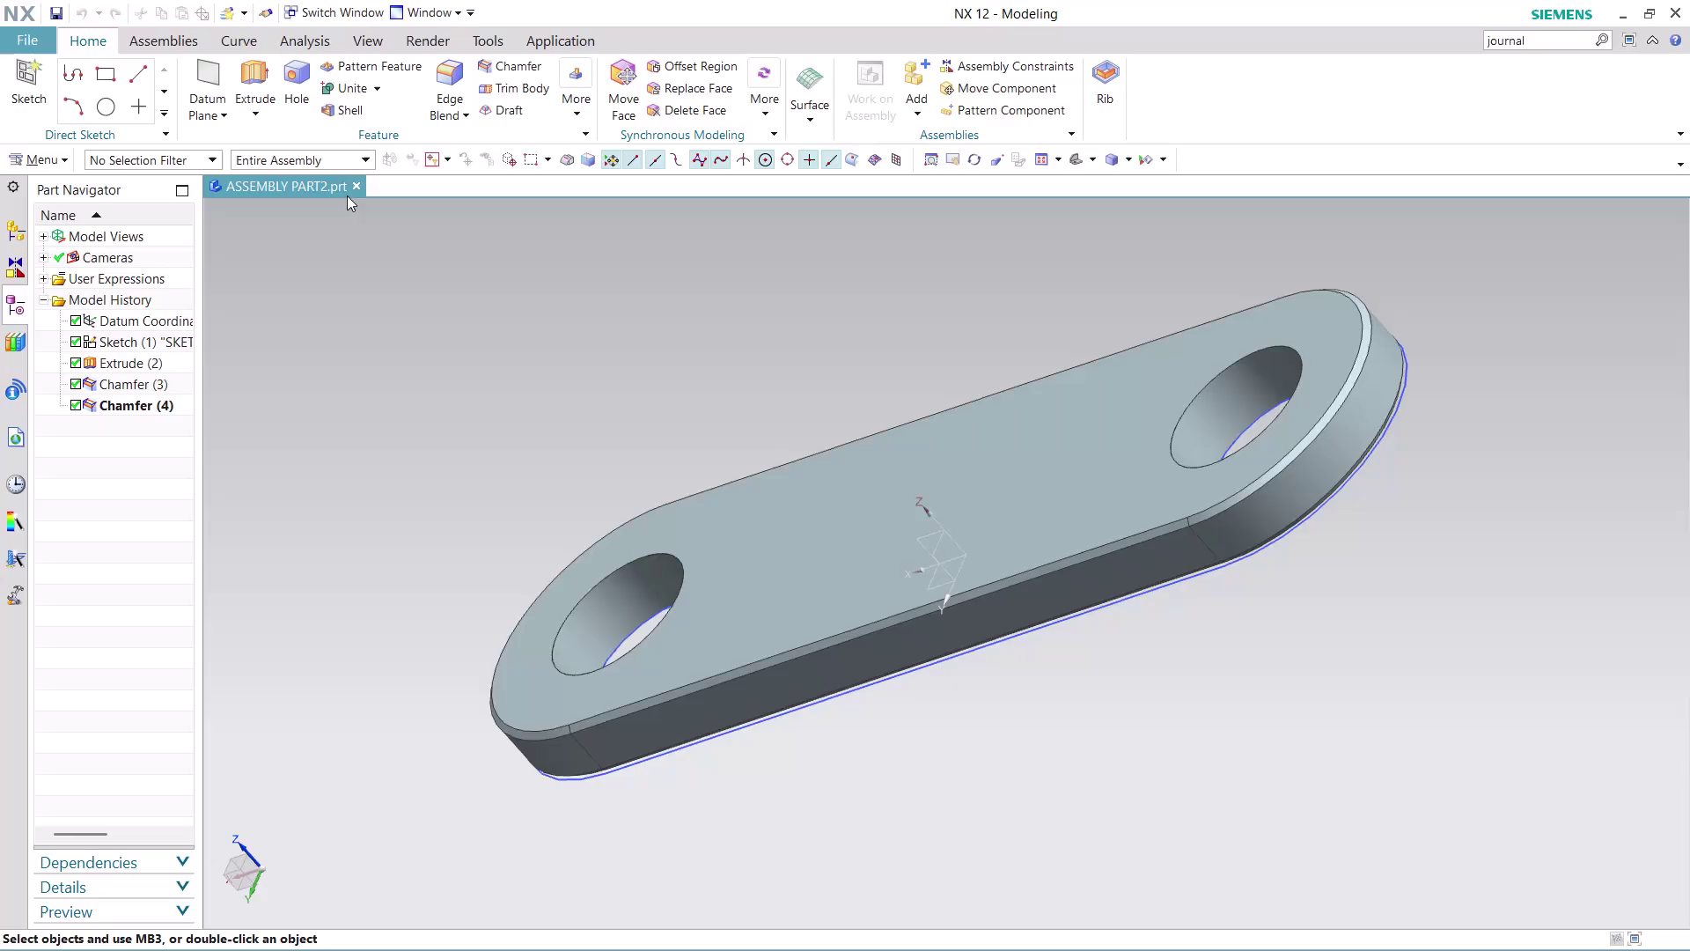
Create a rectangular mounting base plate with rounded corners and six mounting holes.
Close the finished plate part and create a new Model-template part, model8.
click(363, 183)
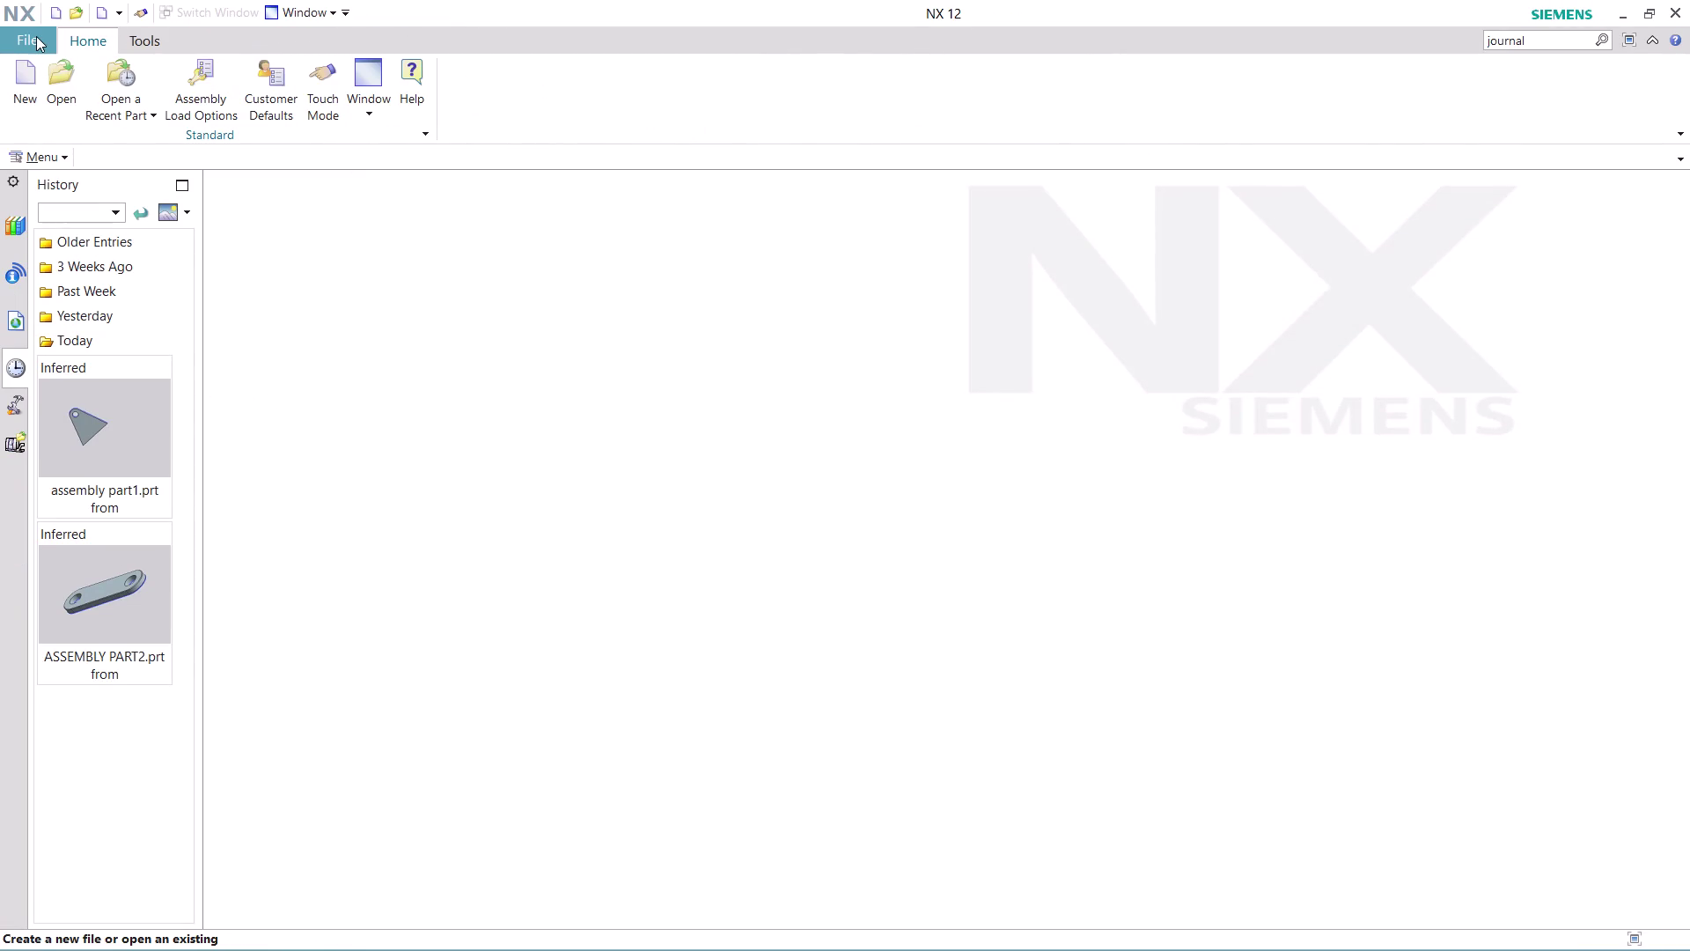
click(23, 75)
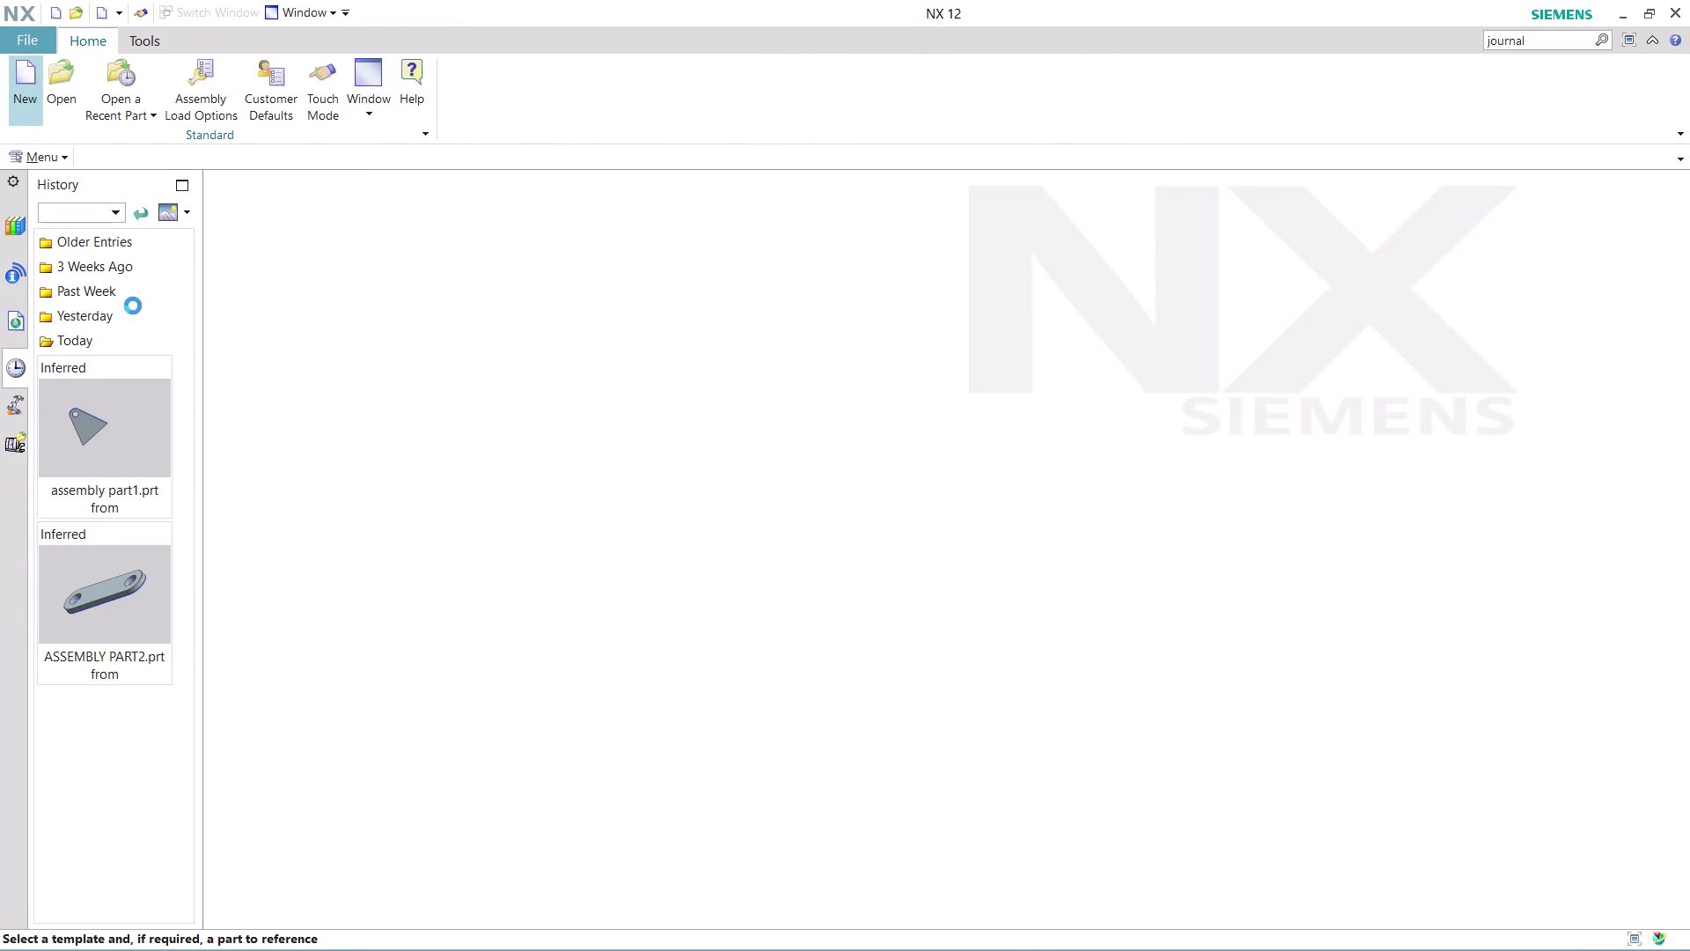
click(912, 930)
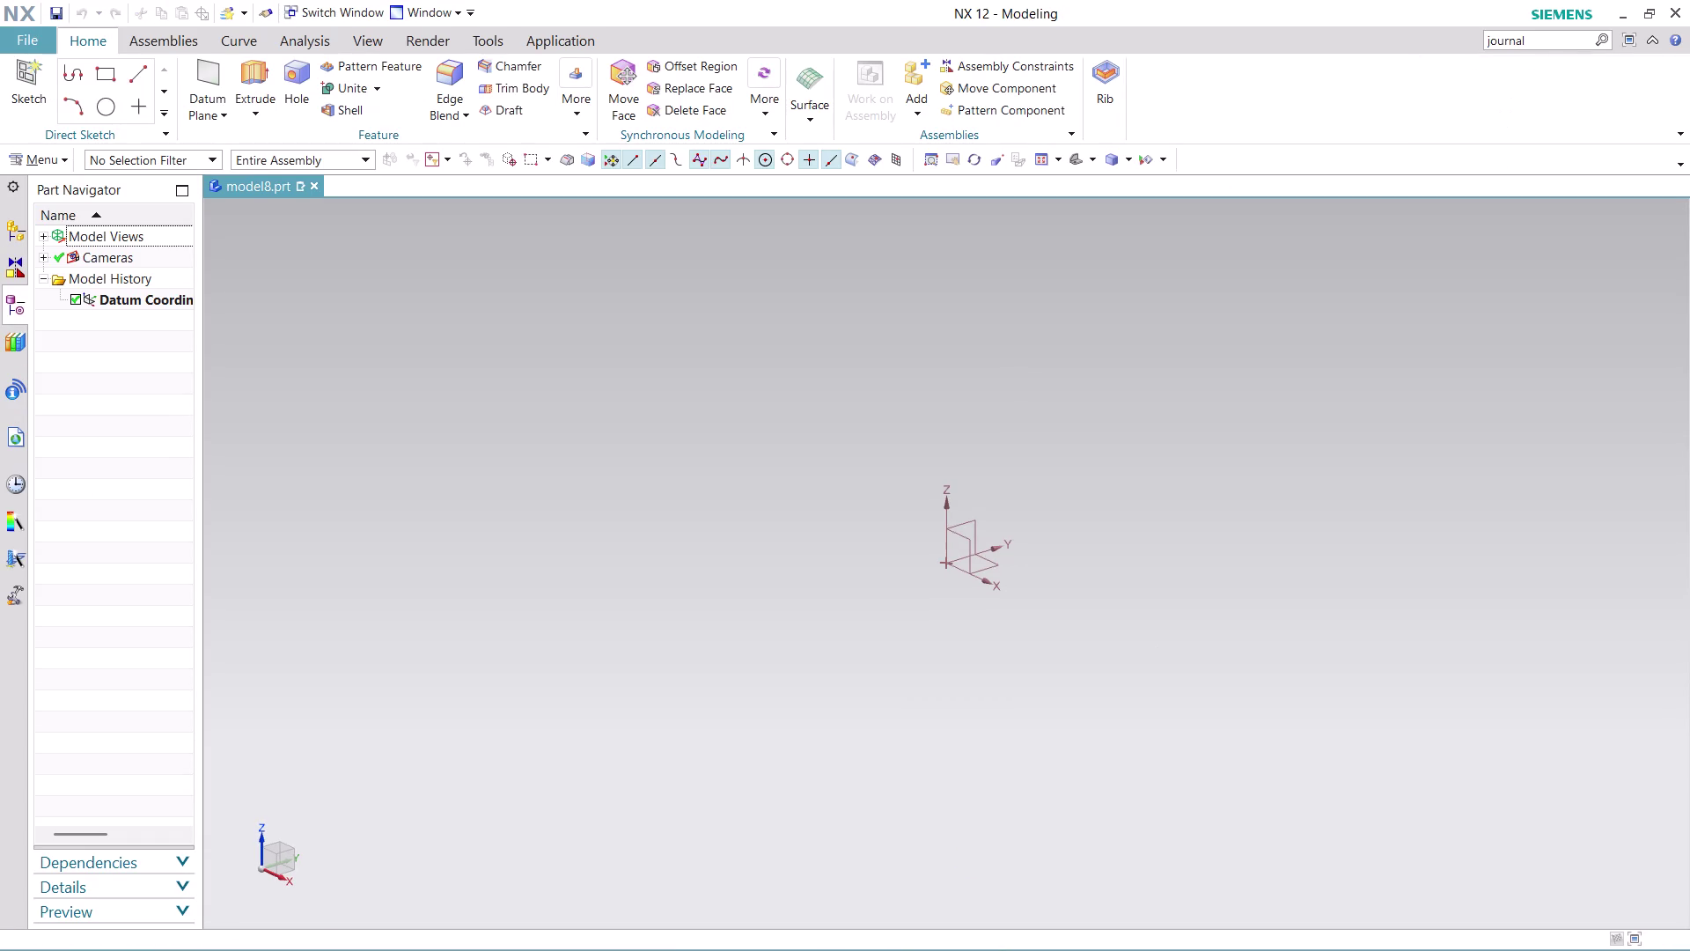
Run Tools > Journal > Record and save the journal as ASSEMBLY PART3.
click(1548, 36)
key(Return)
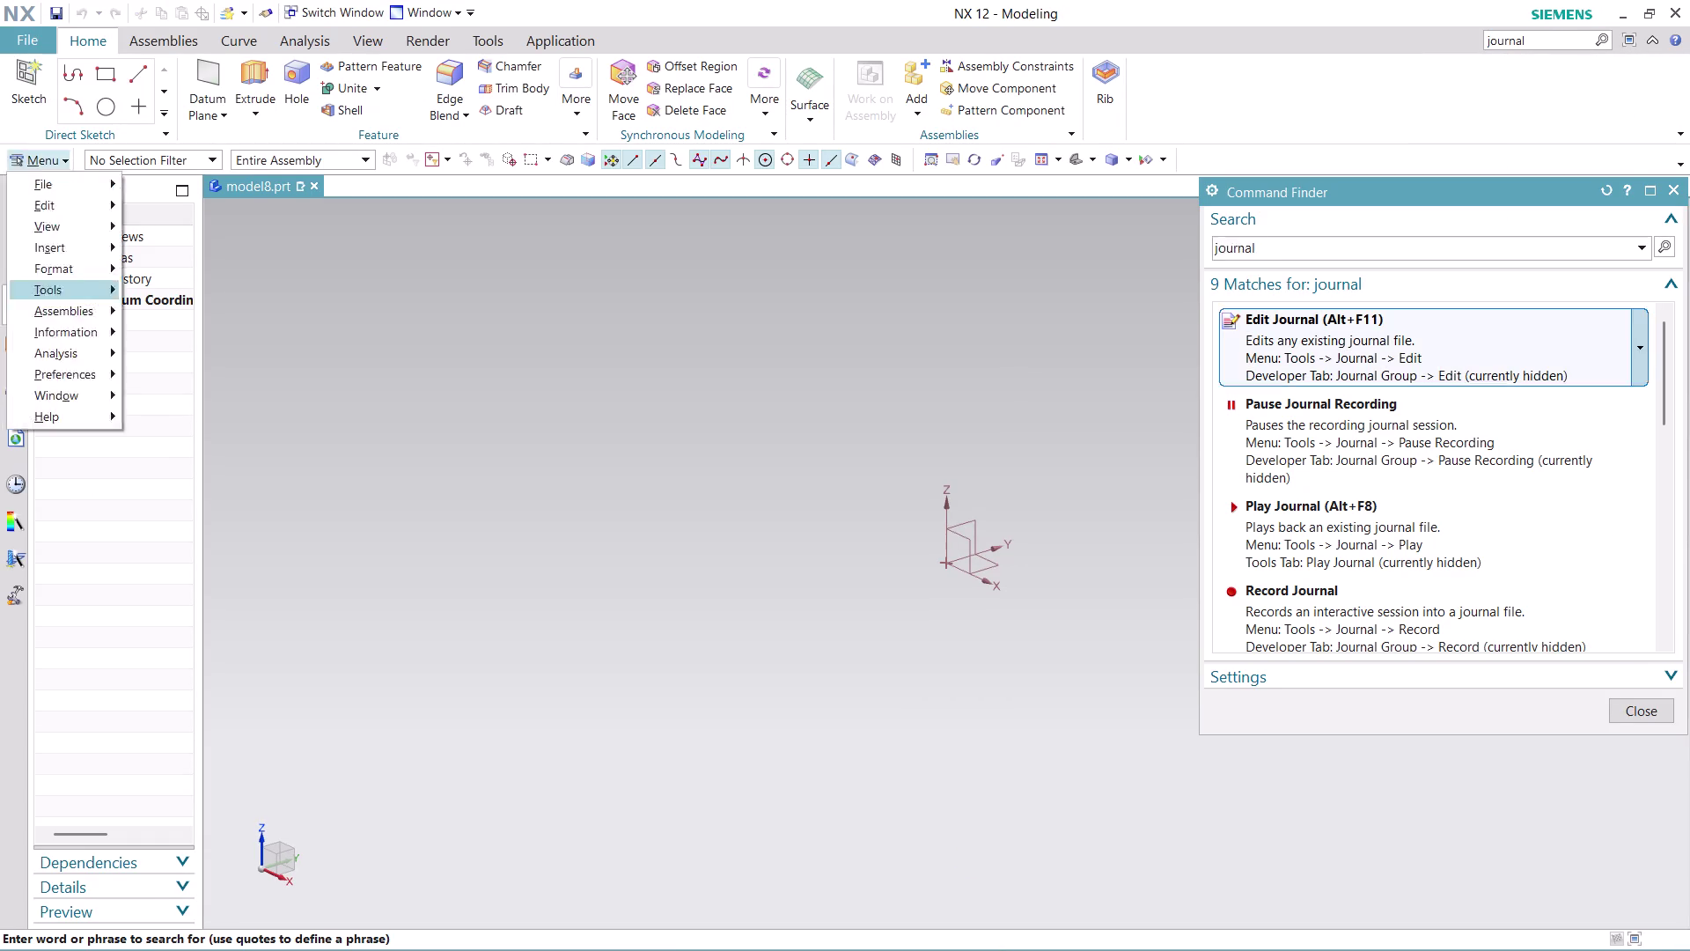
scroll(down, 3)
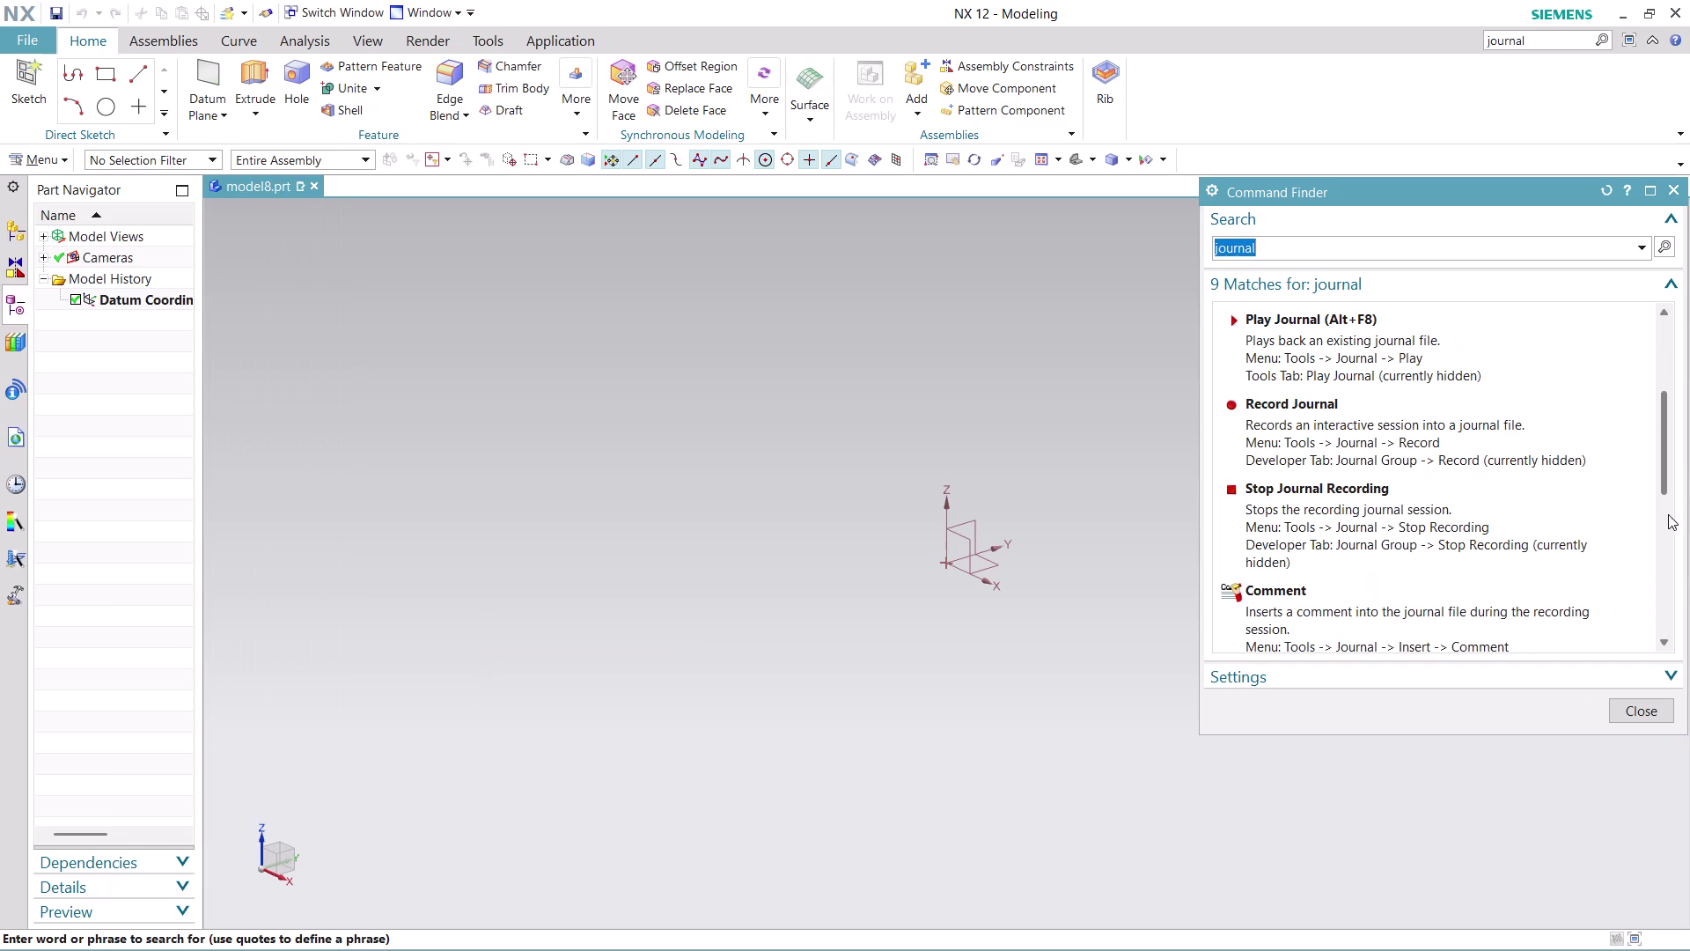
click(1371, 426)
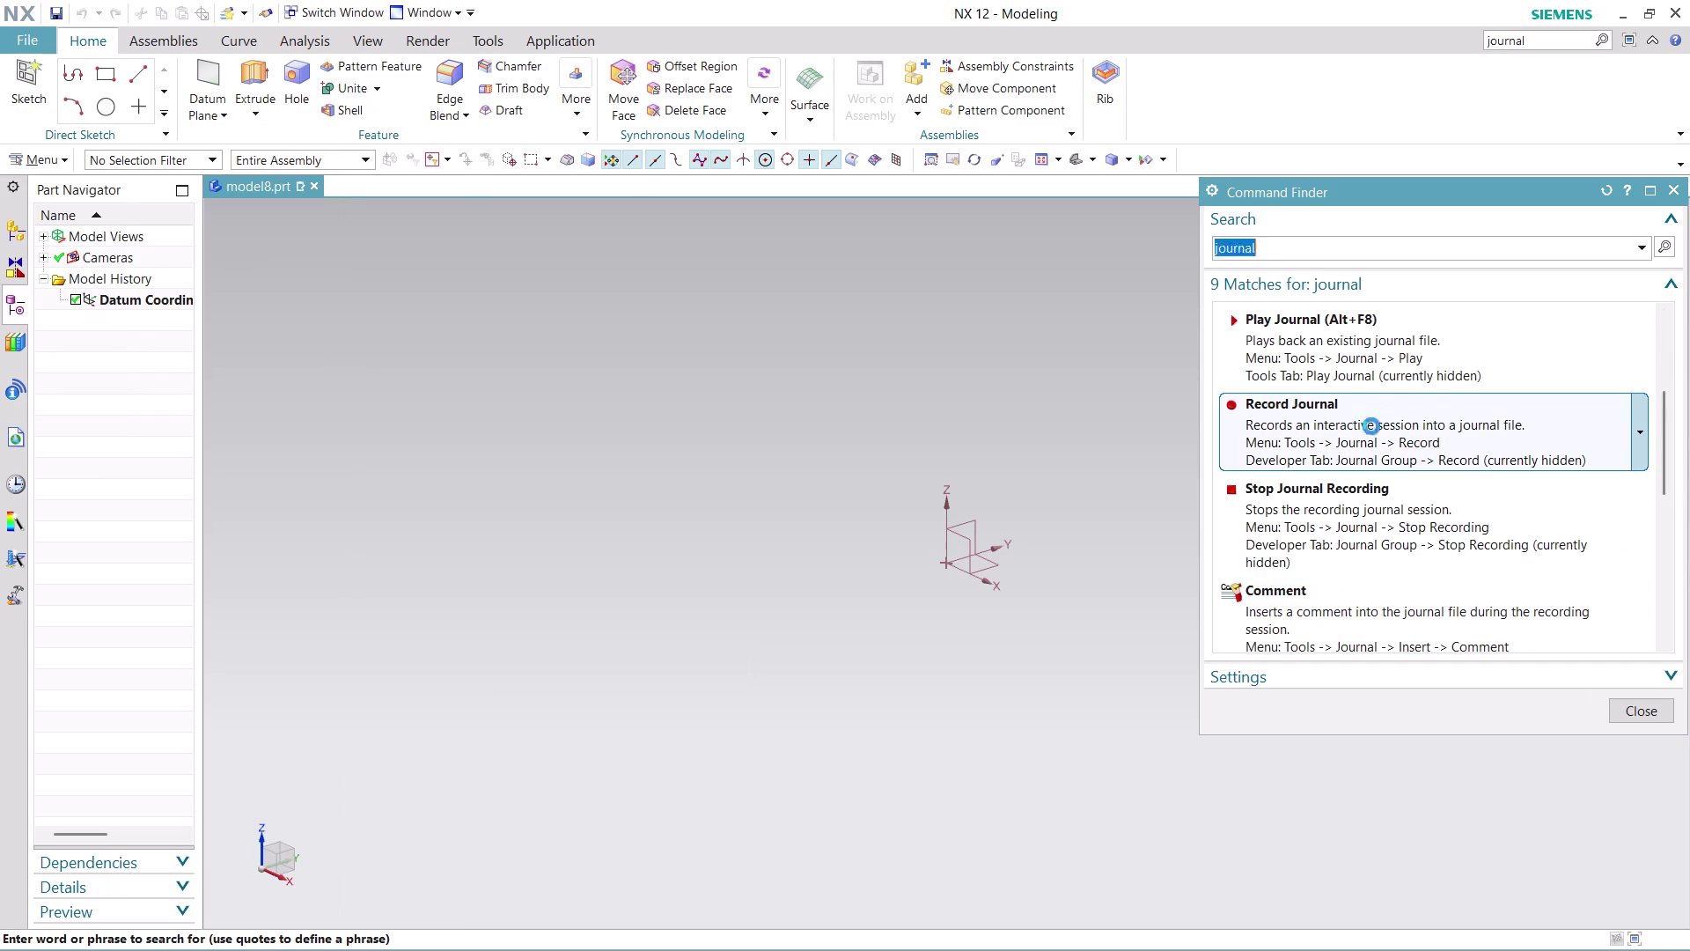
click(976, 561)
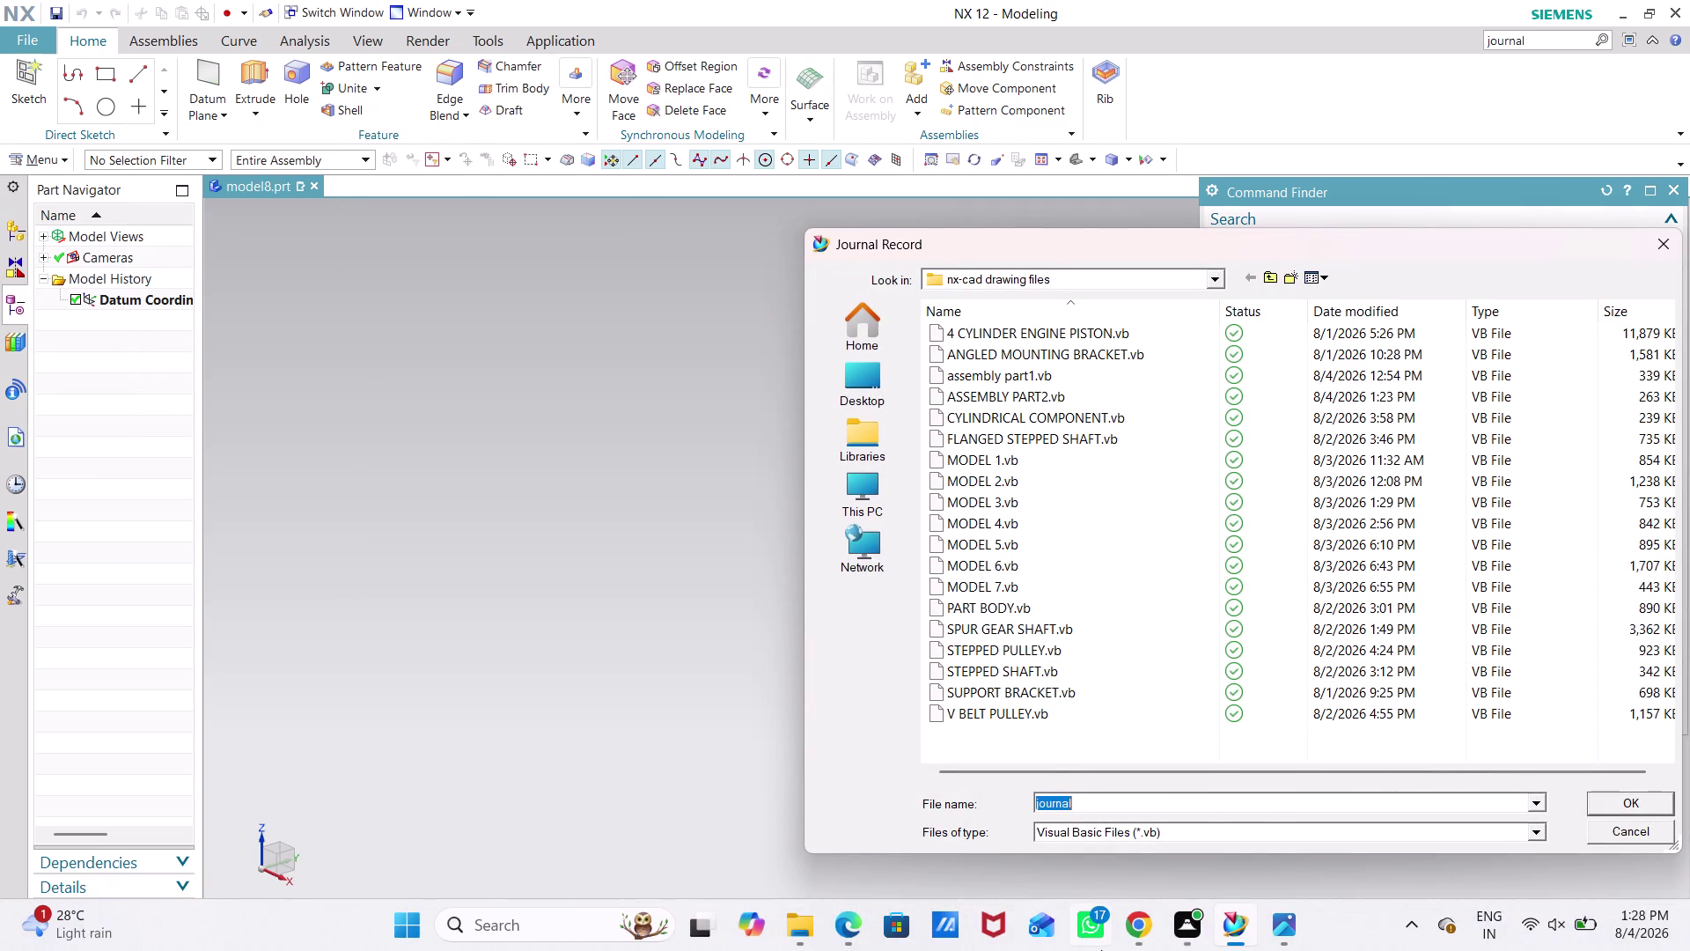
text(ASSEM)
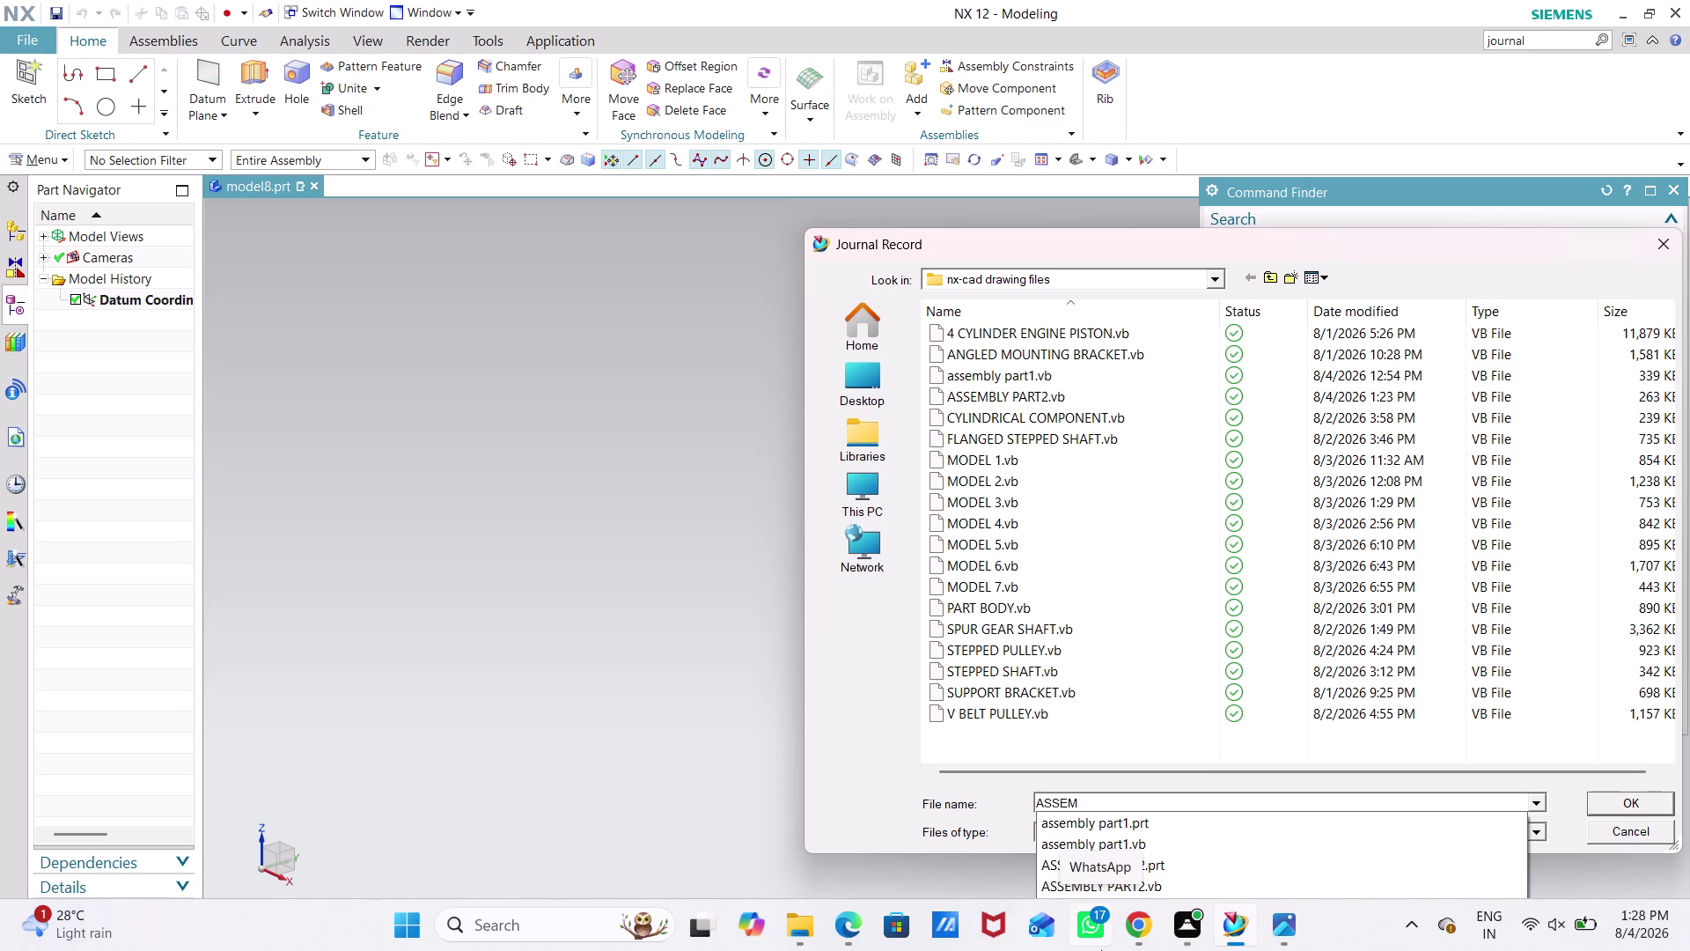
text(BL)
text(Y PA)
text(RT)
key(3)
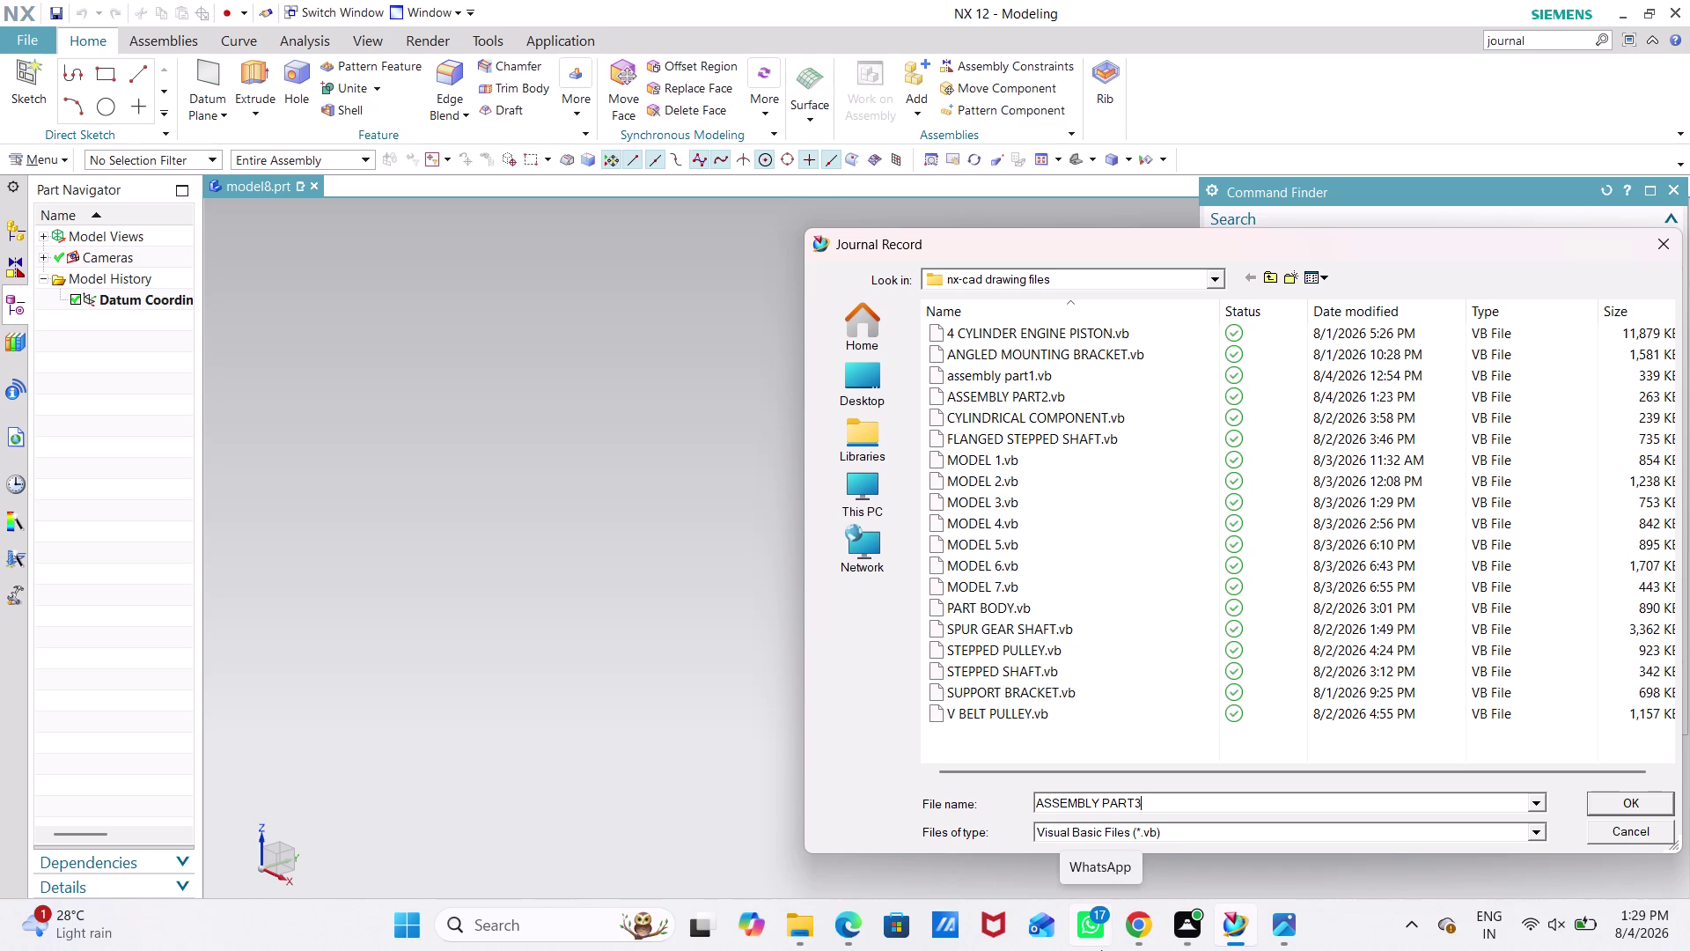
click(1619, 798)
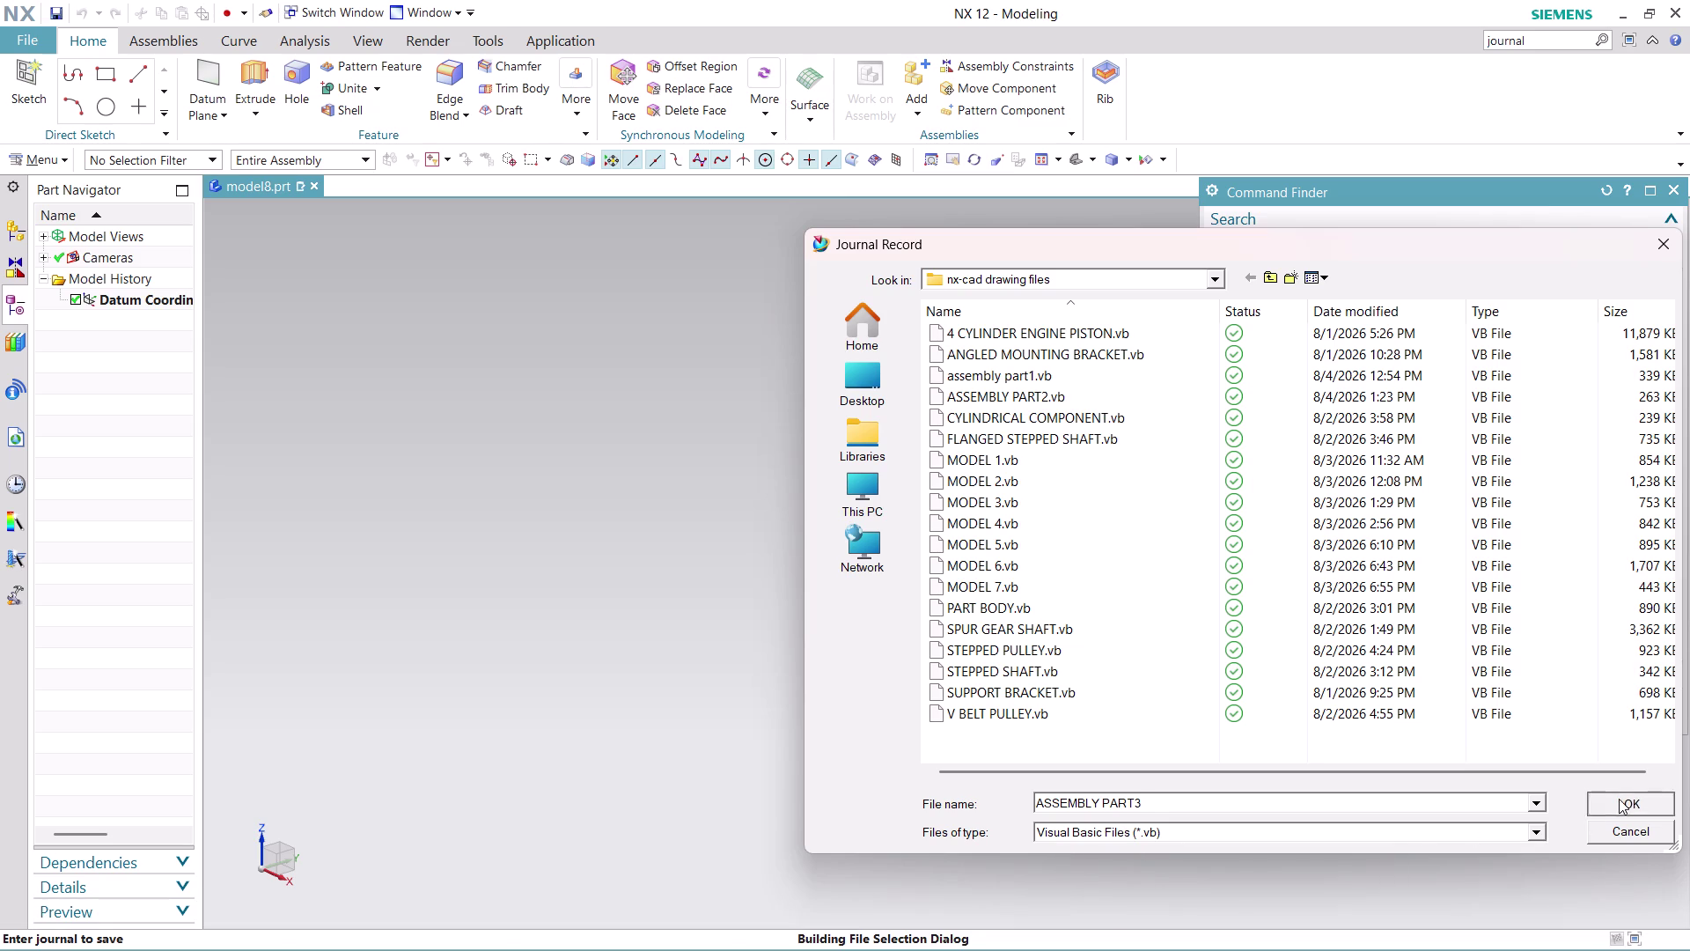
click(1636, 717)
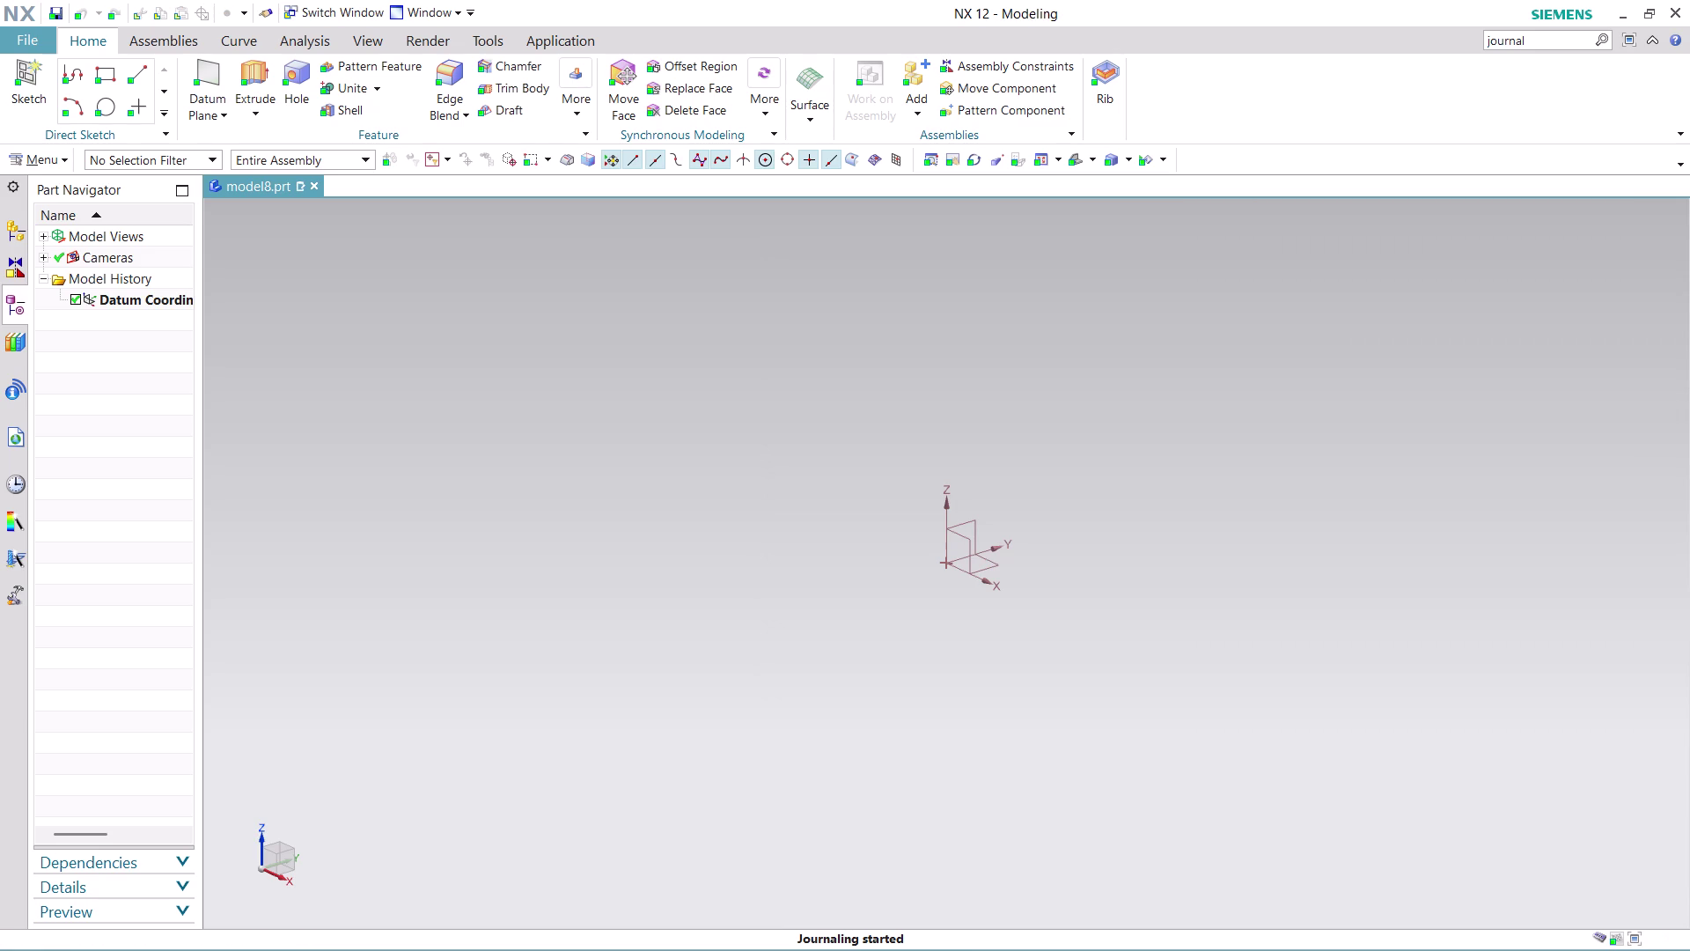
Create a sketch on the XY datum plane with its origin at 0,0,0.
click(50, 153)
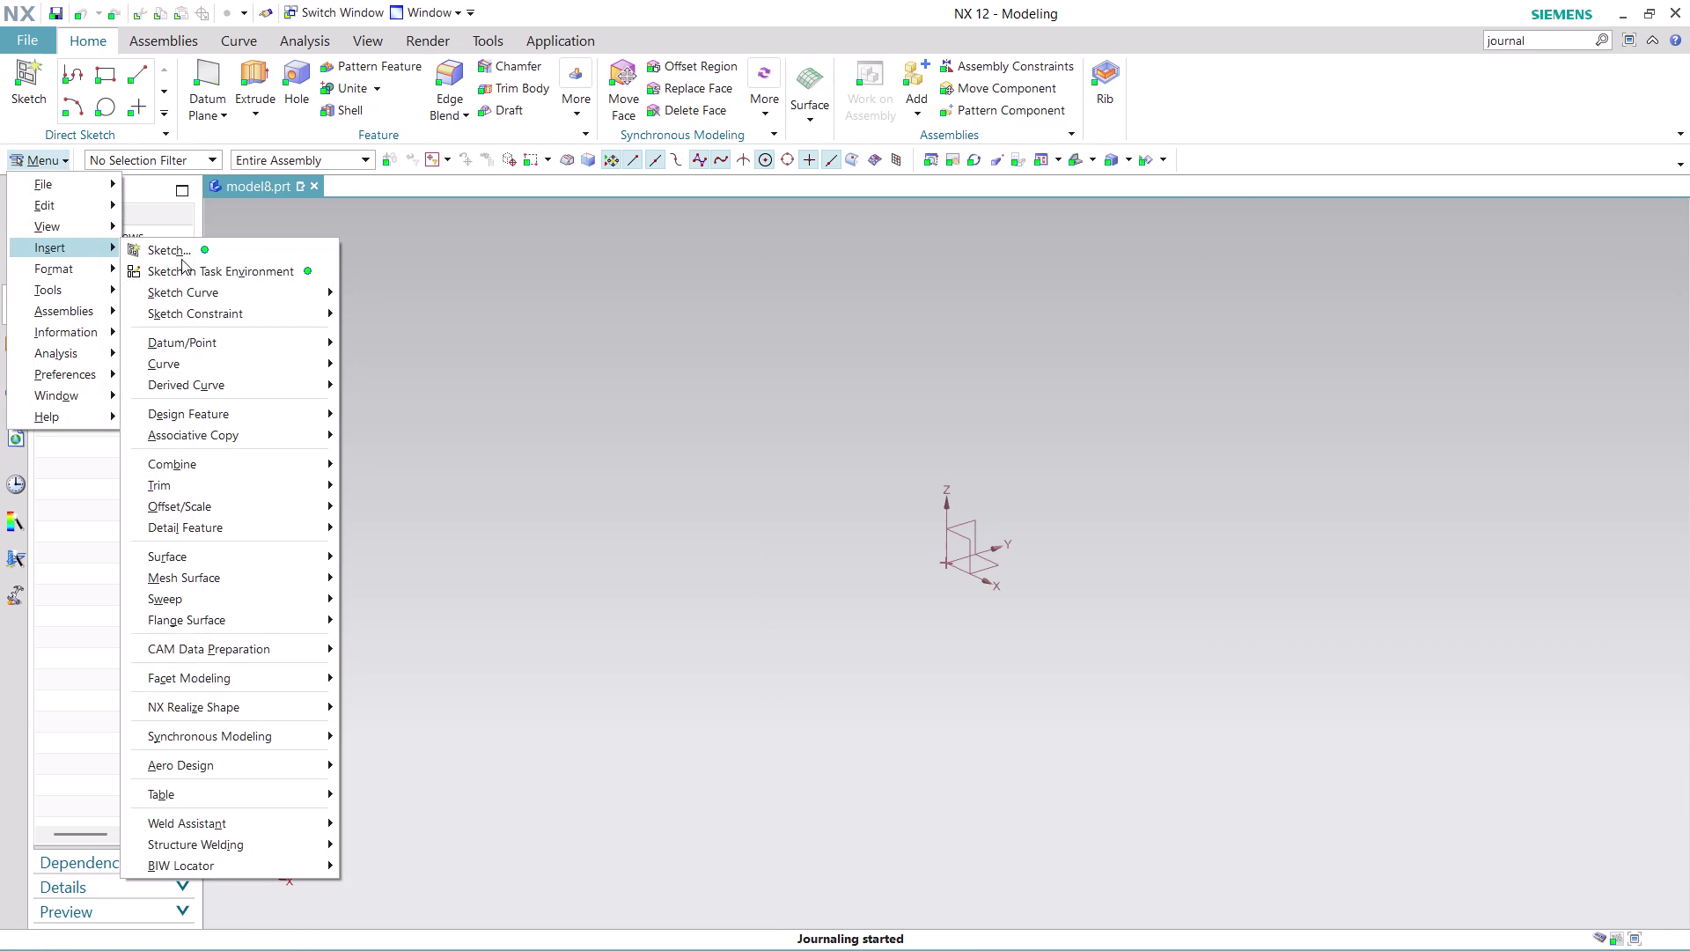
click(212, 273)
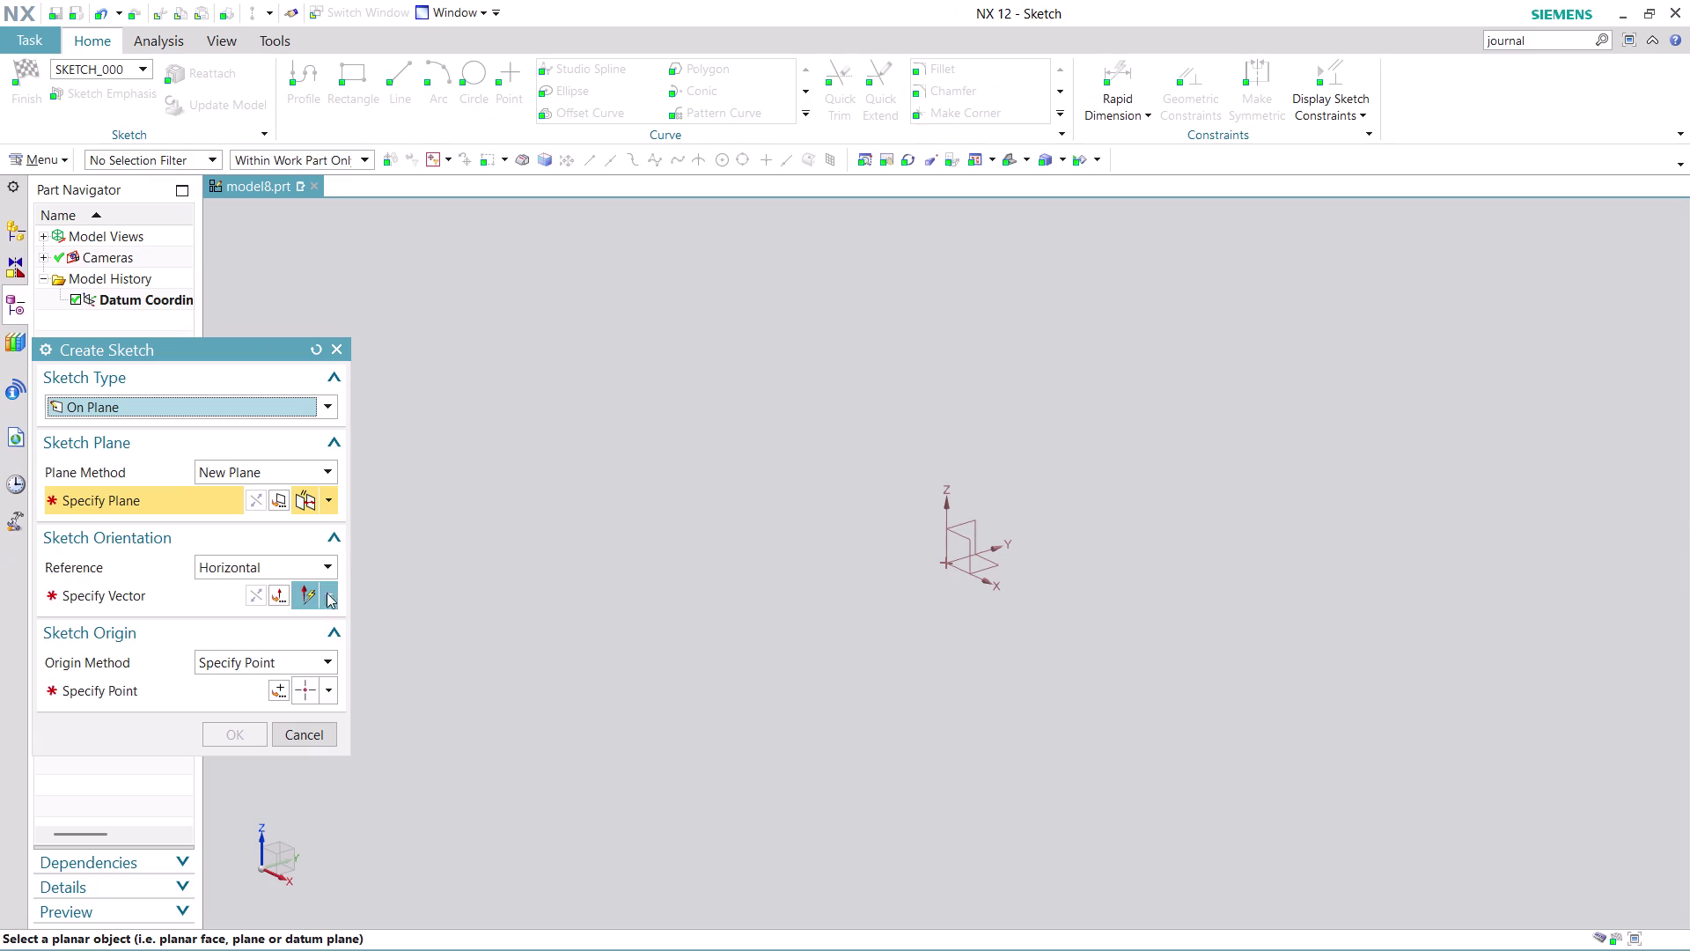
click(990, 568)
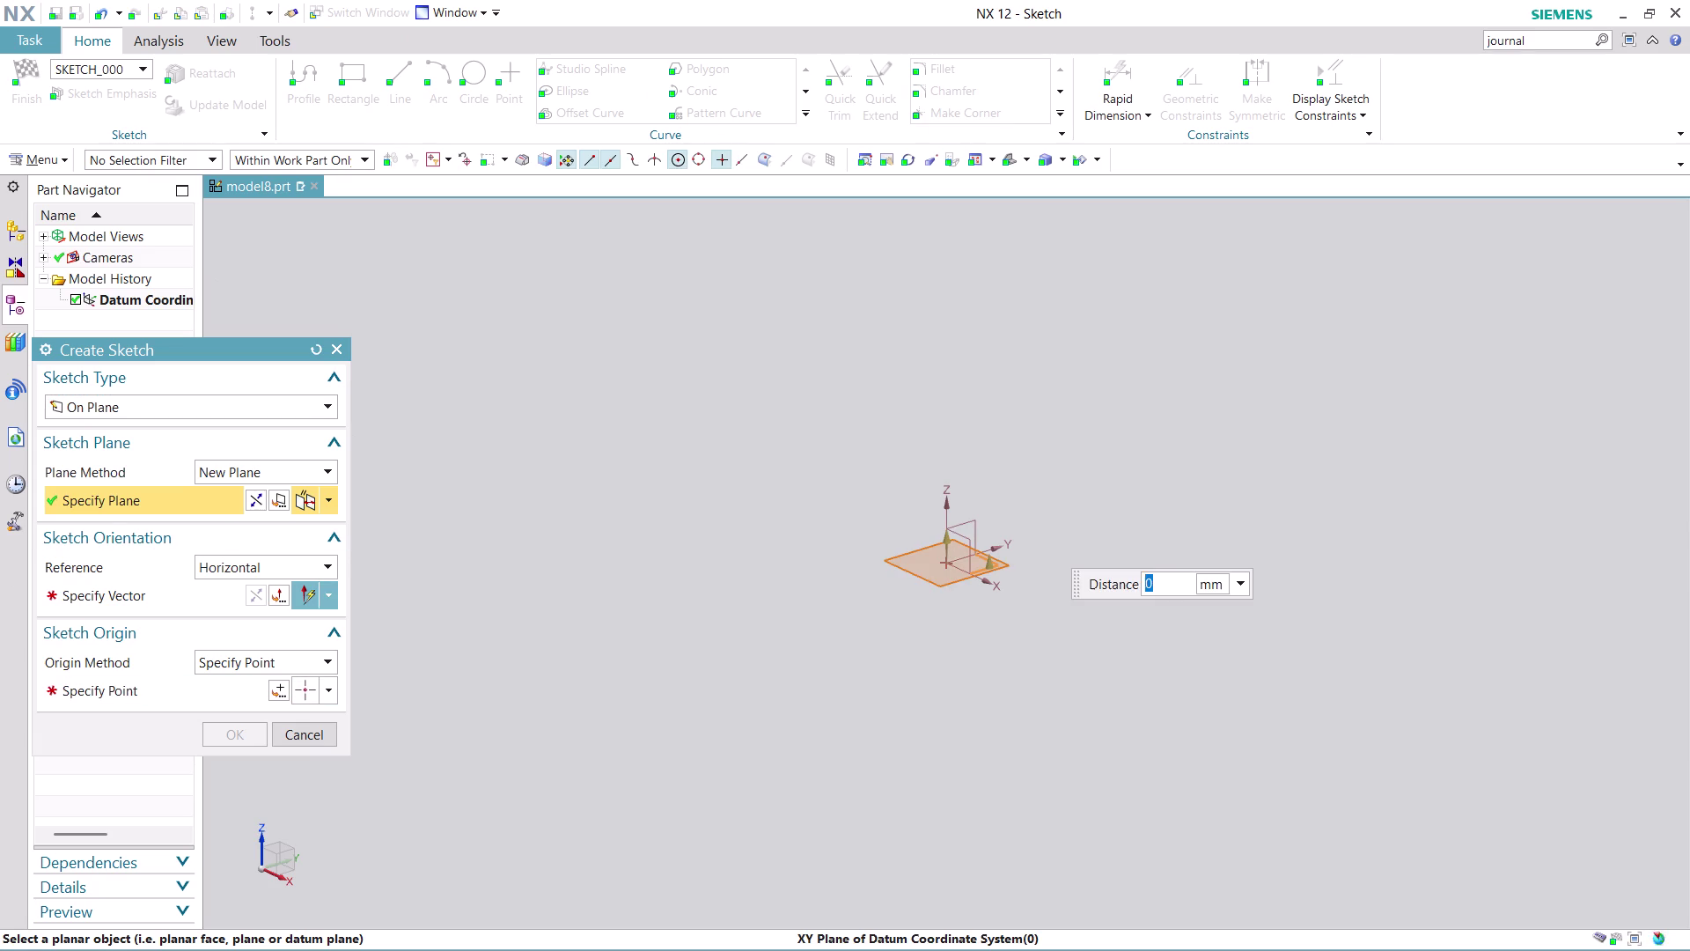
click(172, 596)
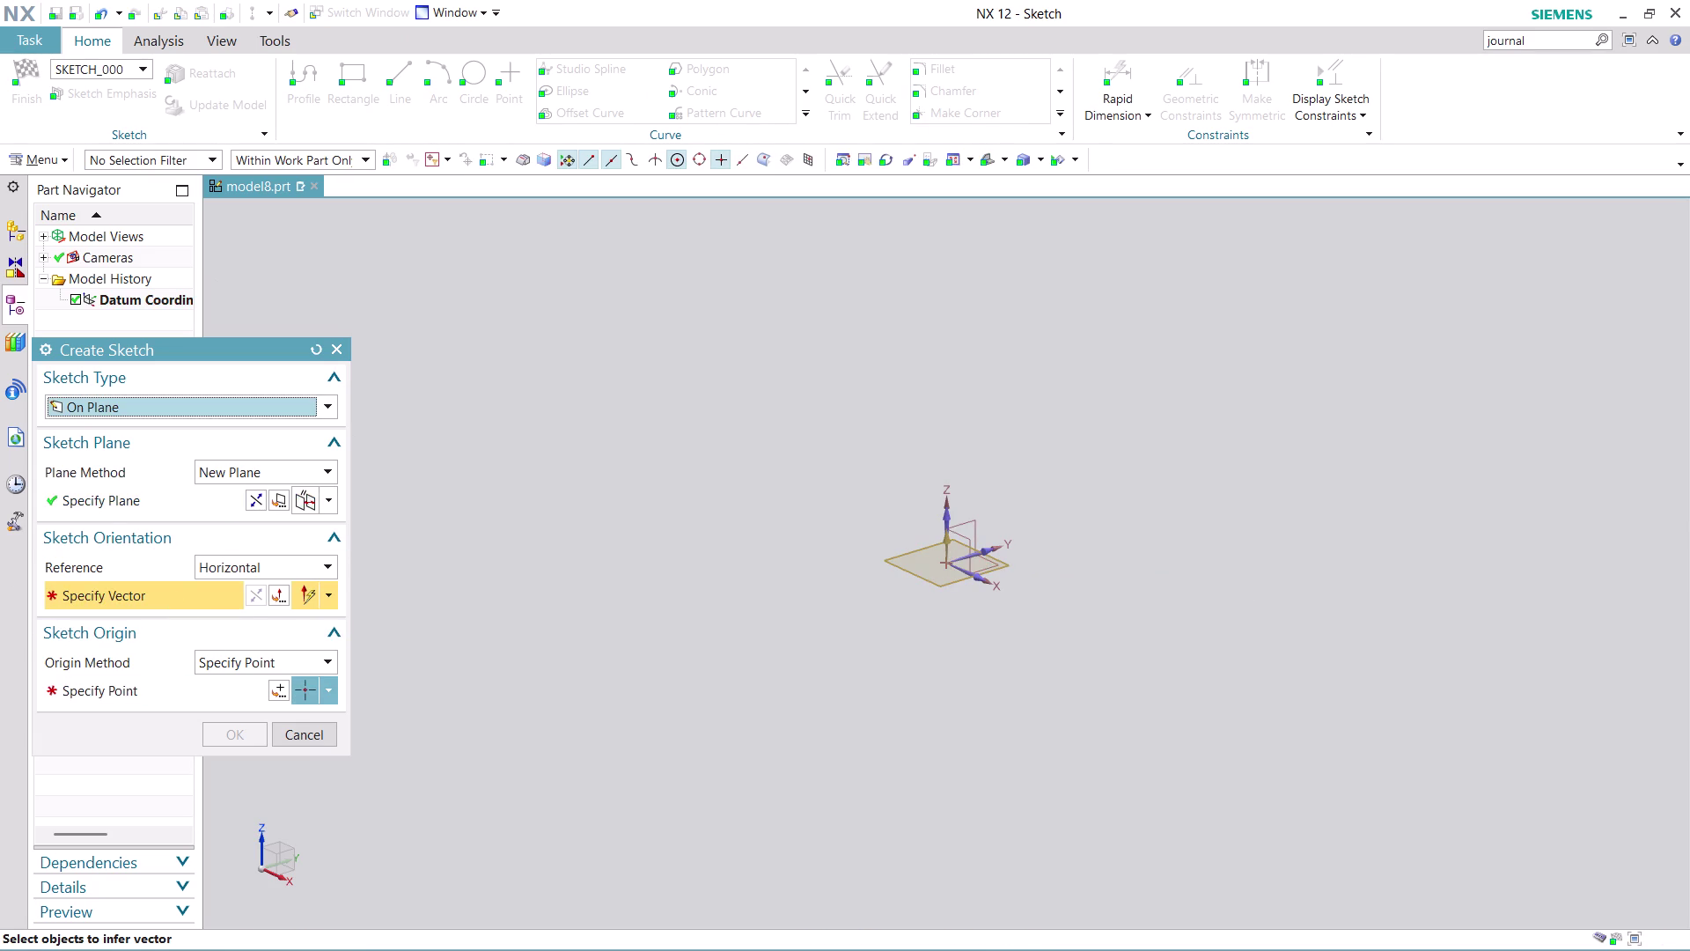
click(987, 550)
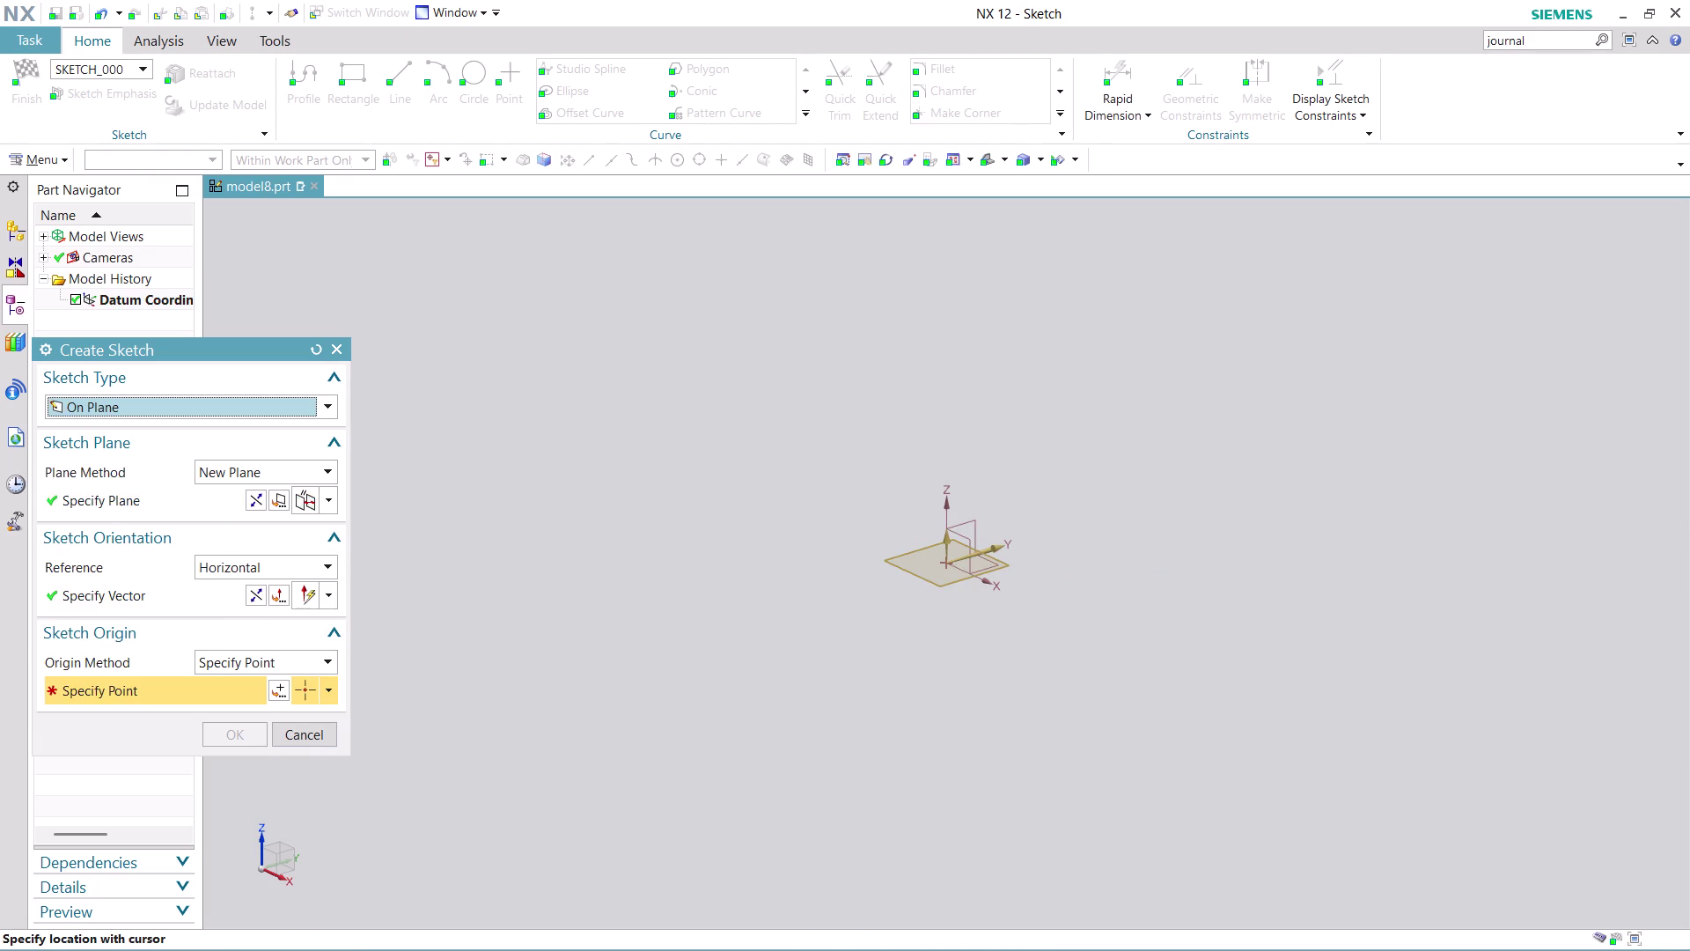
click(284, 694)
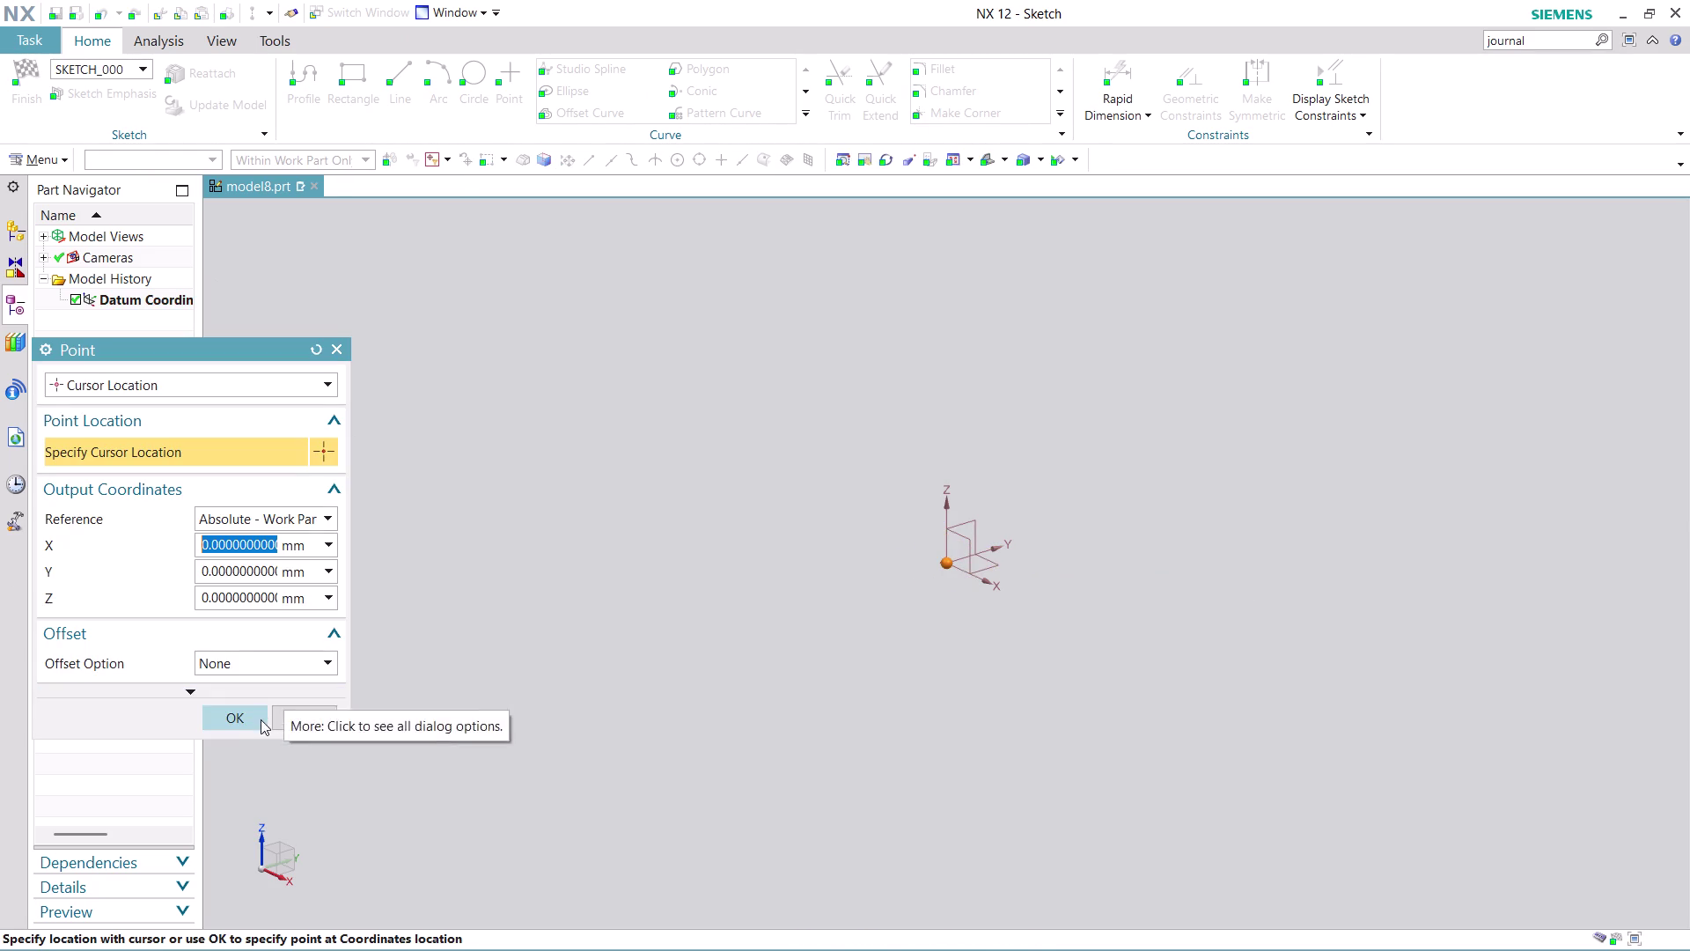
click(250, 717)
click(241, 730)
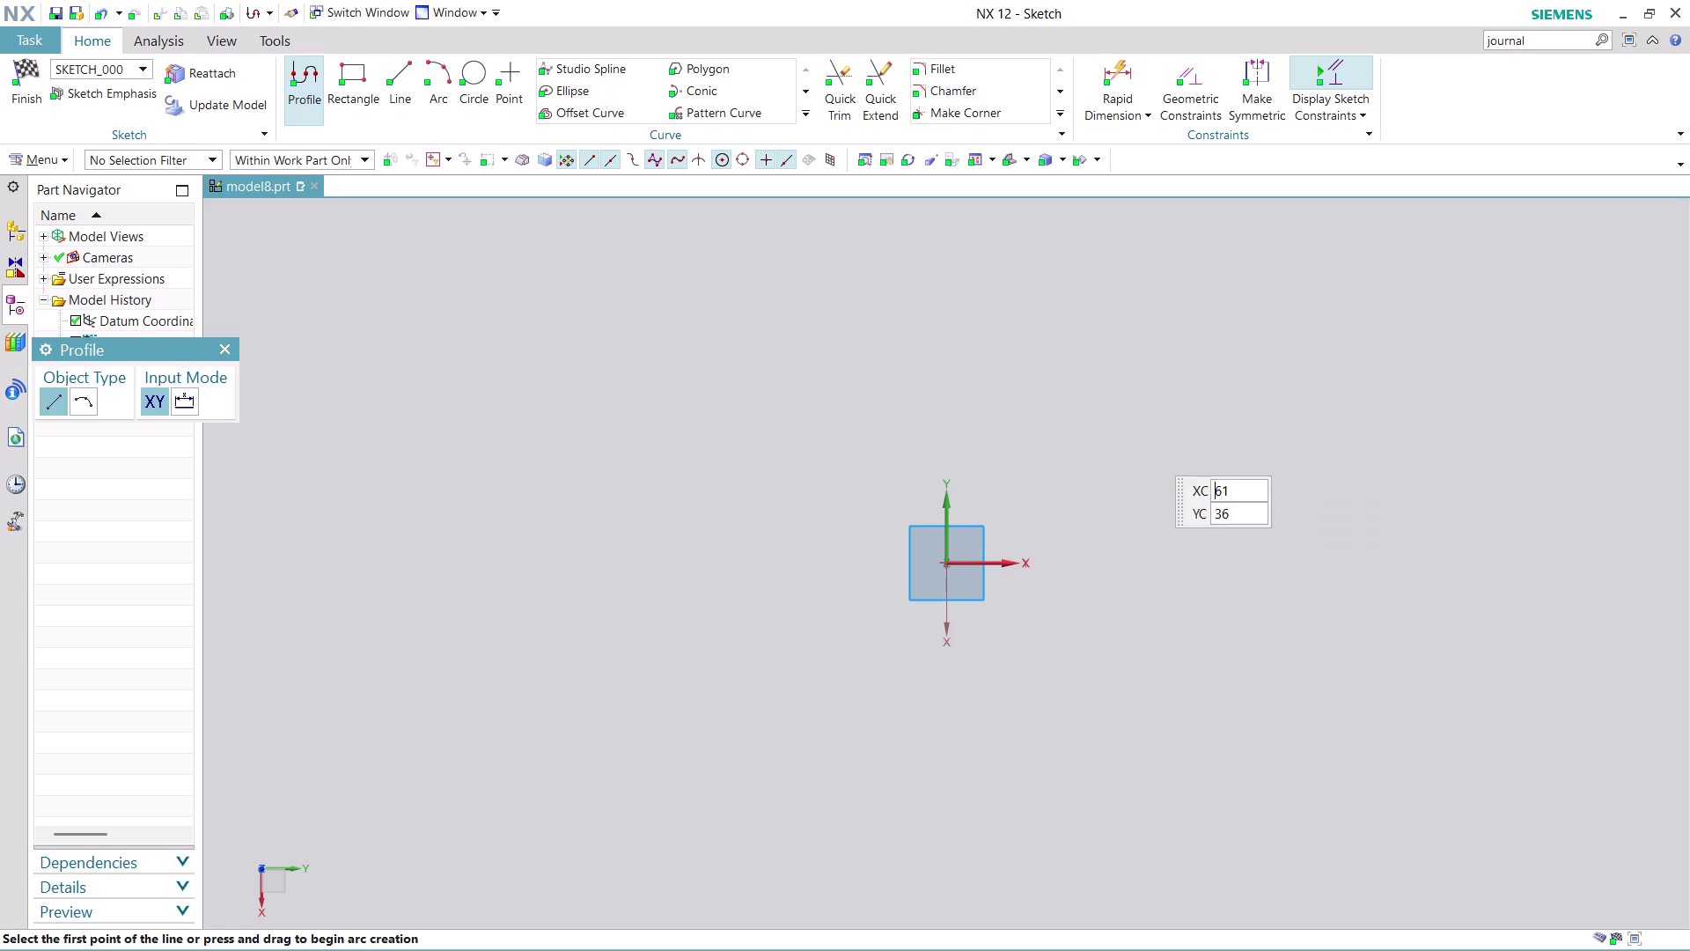
Draw a centre-based rectangle about 228 by 113 and move its width dimension above it.
click(353, 60)
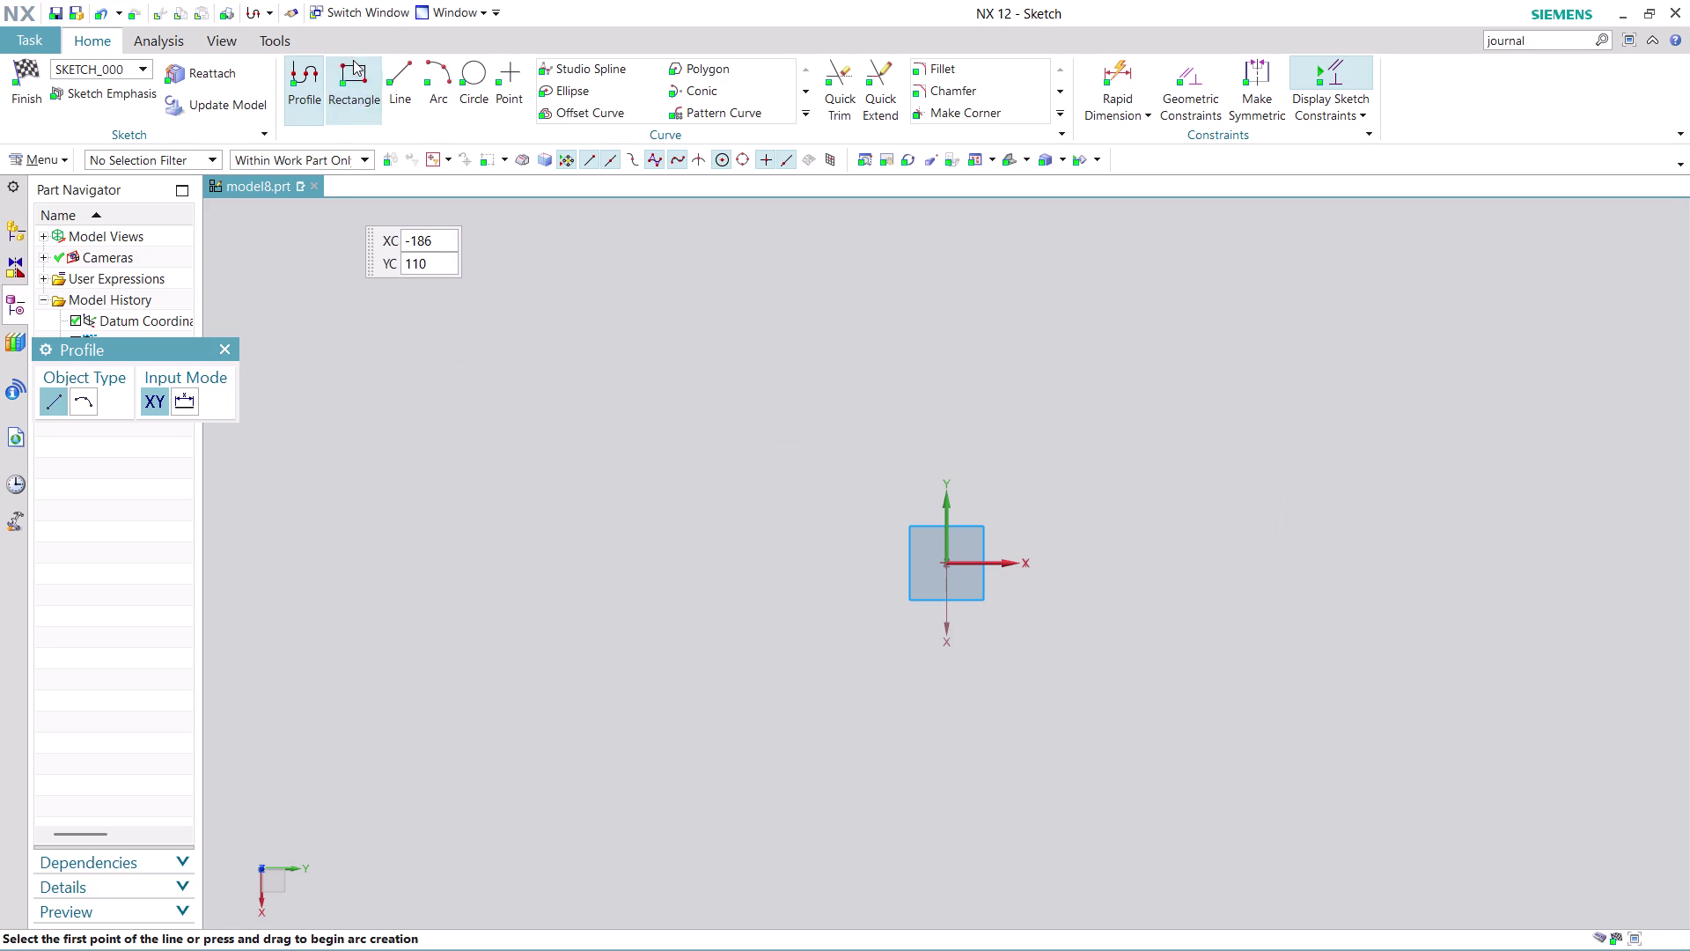
click(112, 405)
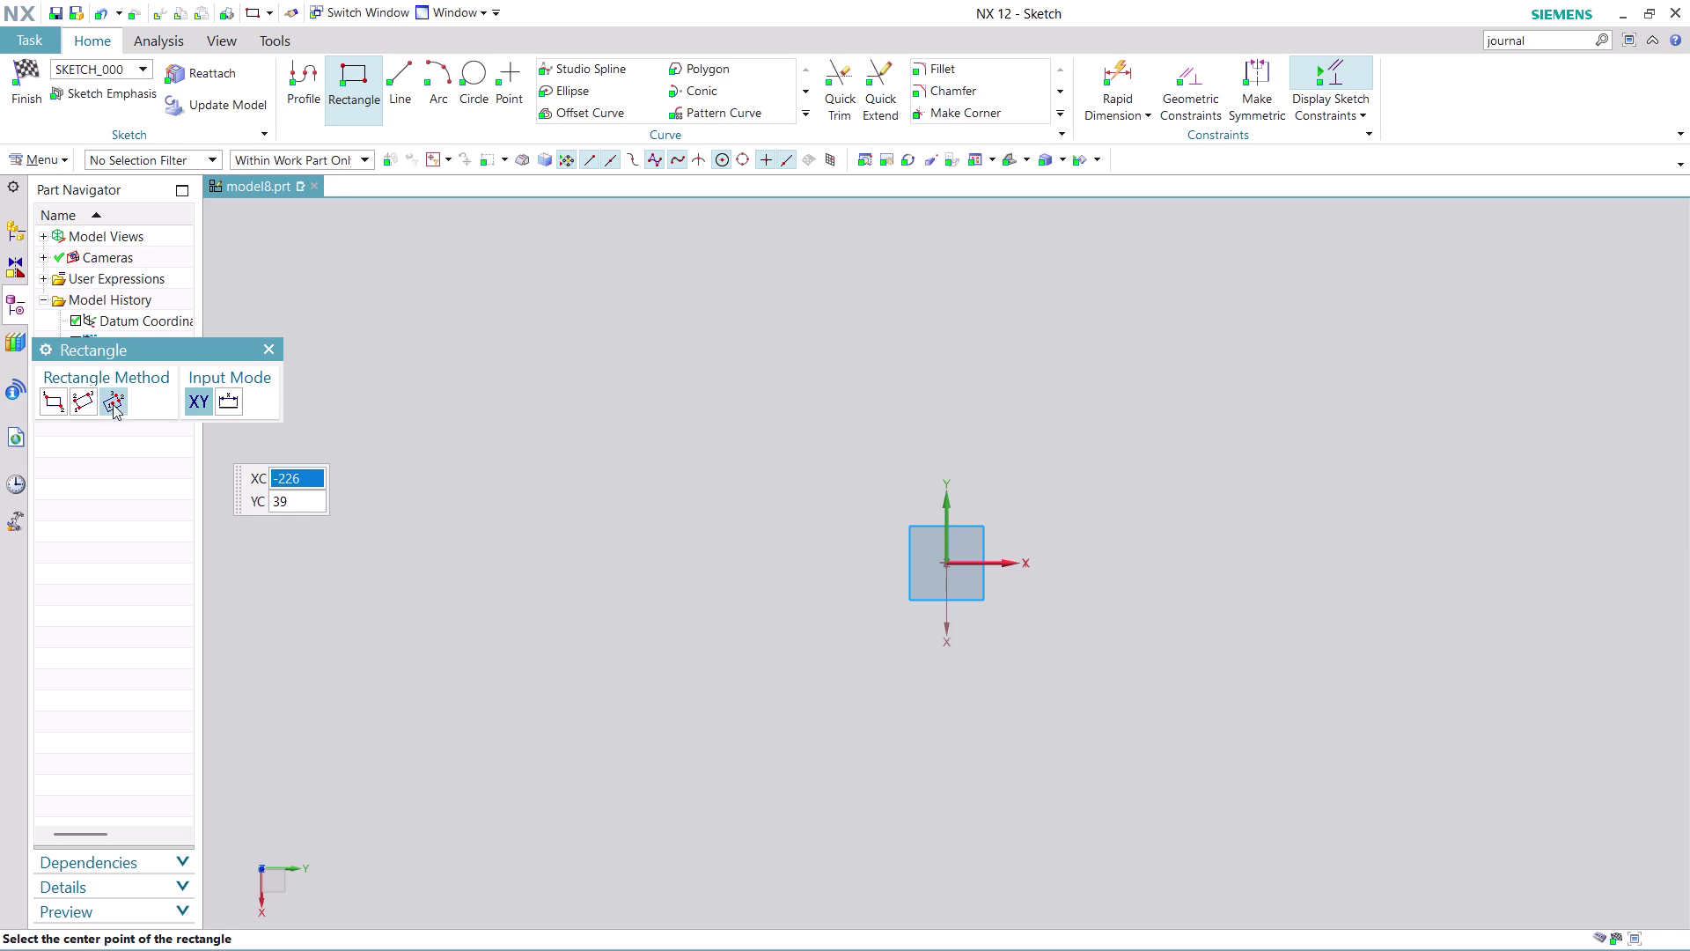
click(945, 565)
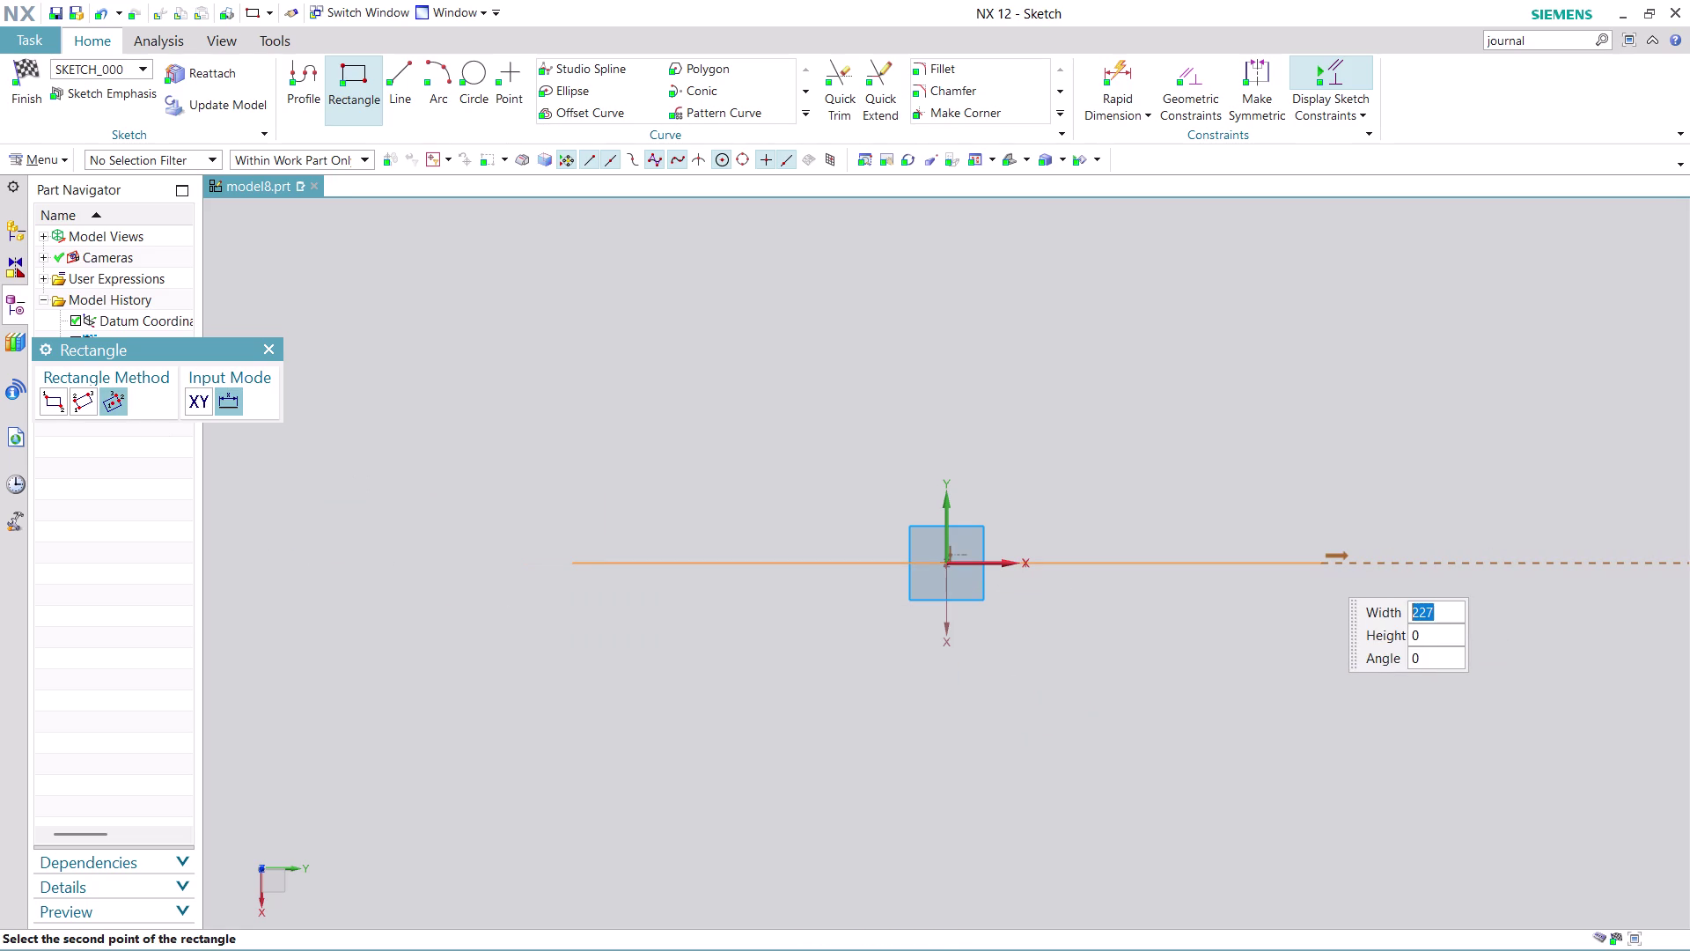
click(1320, 568)
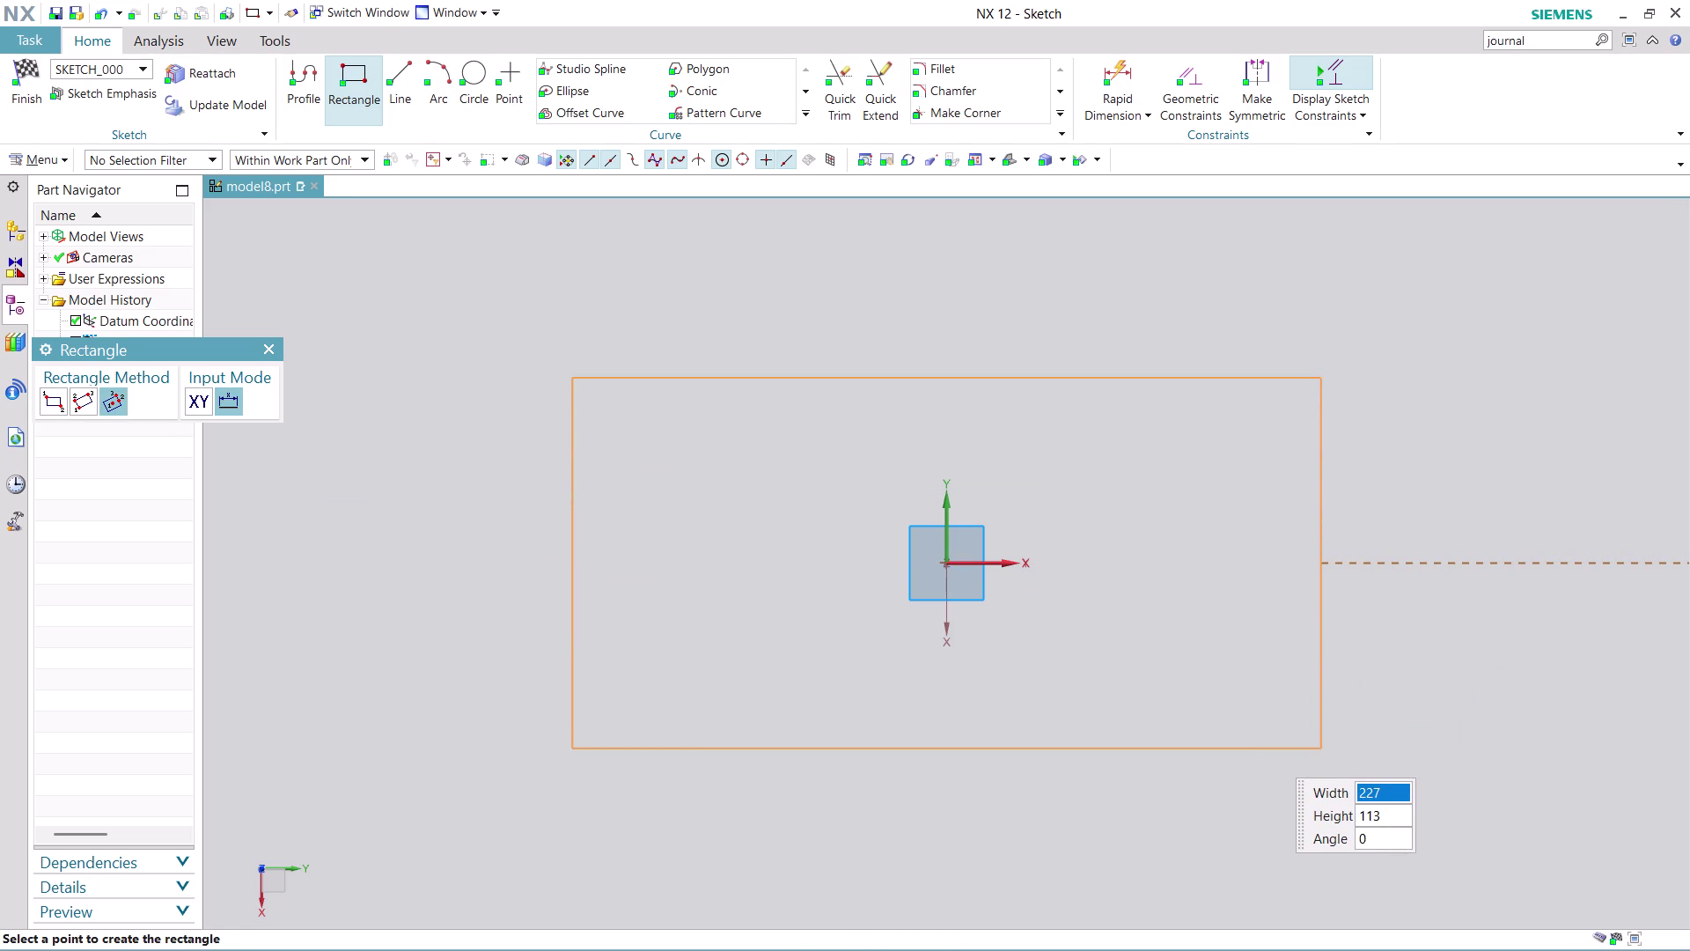
click(1267, 748)
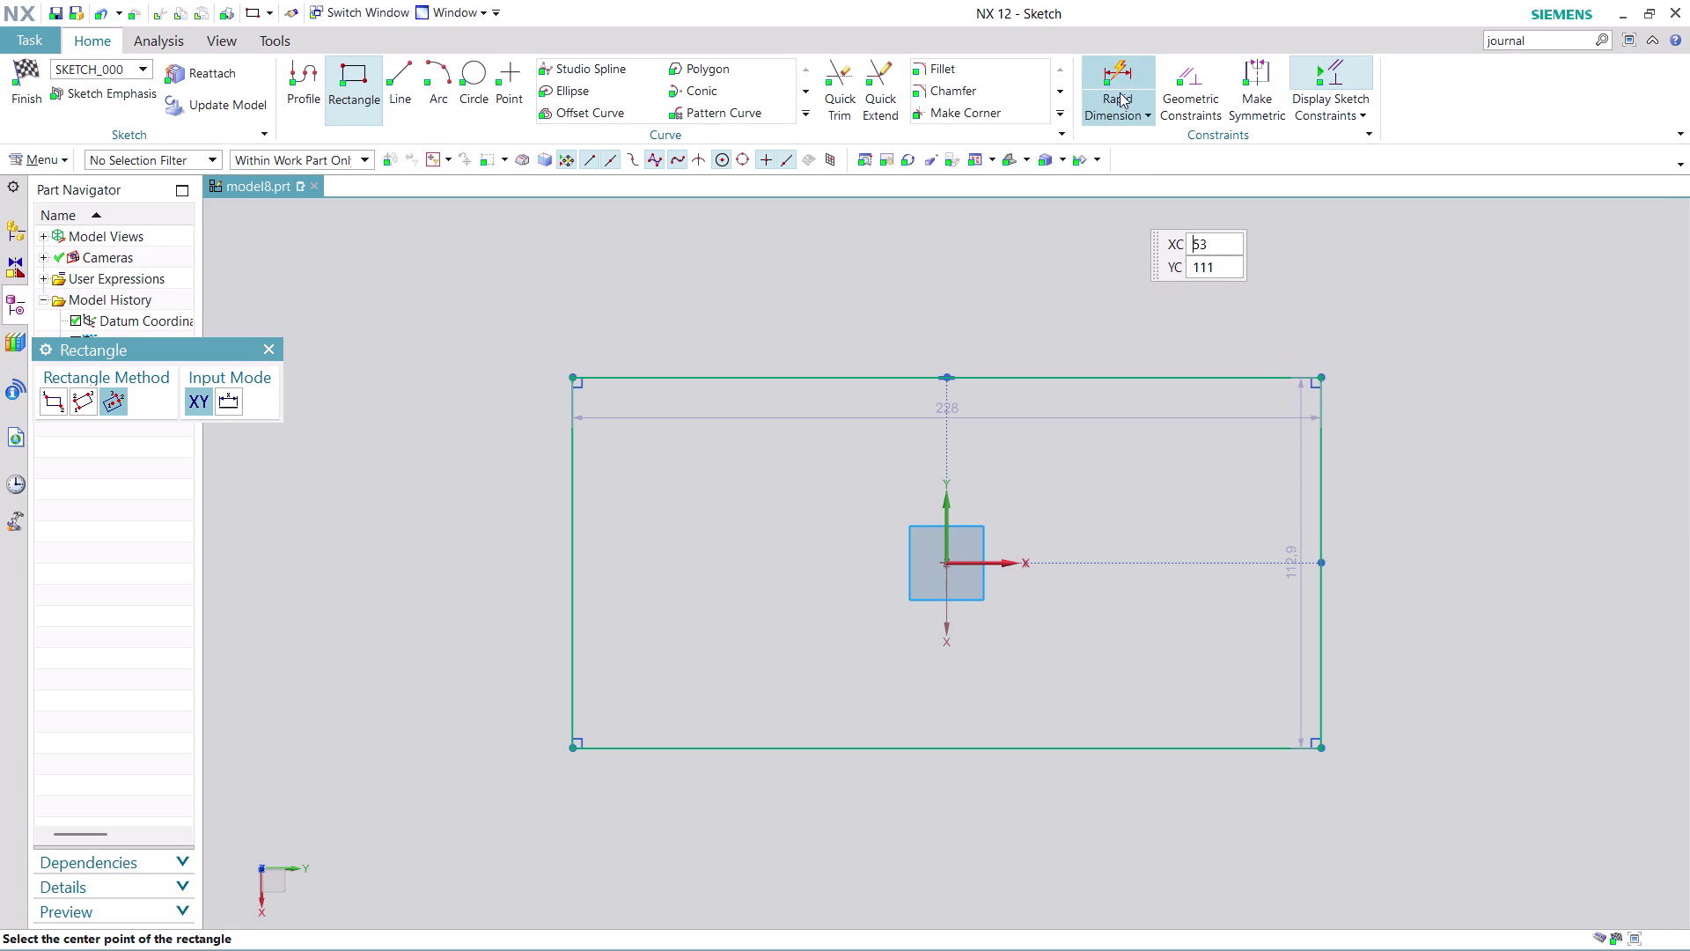
key(Escape)
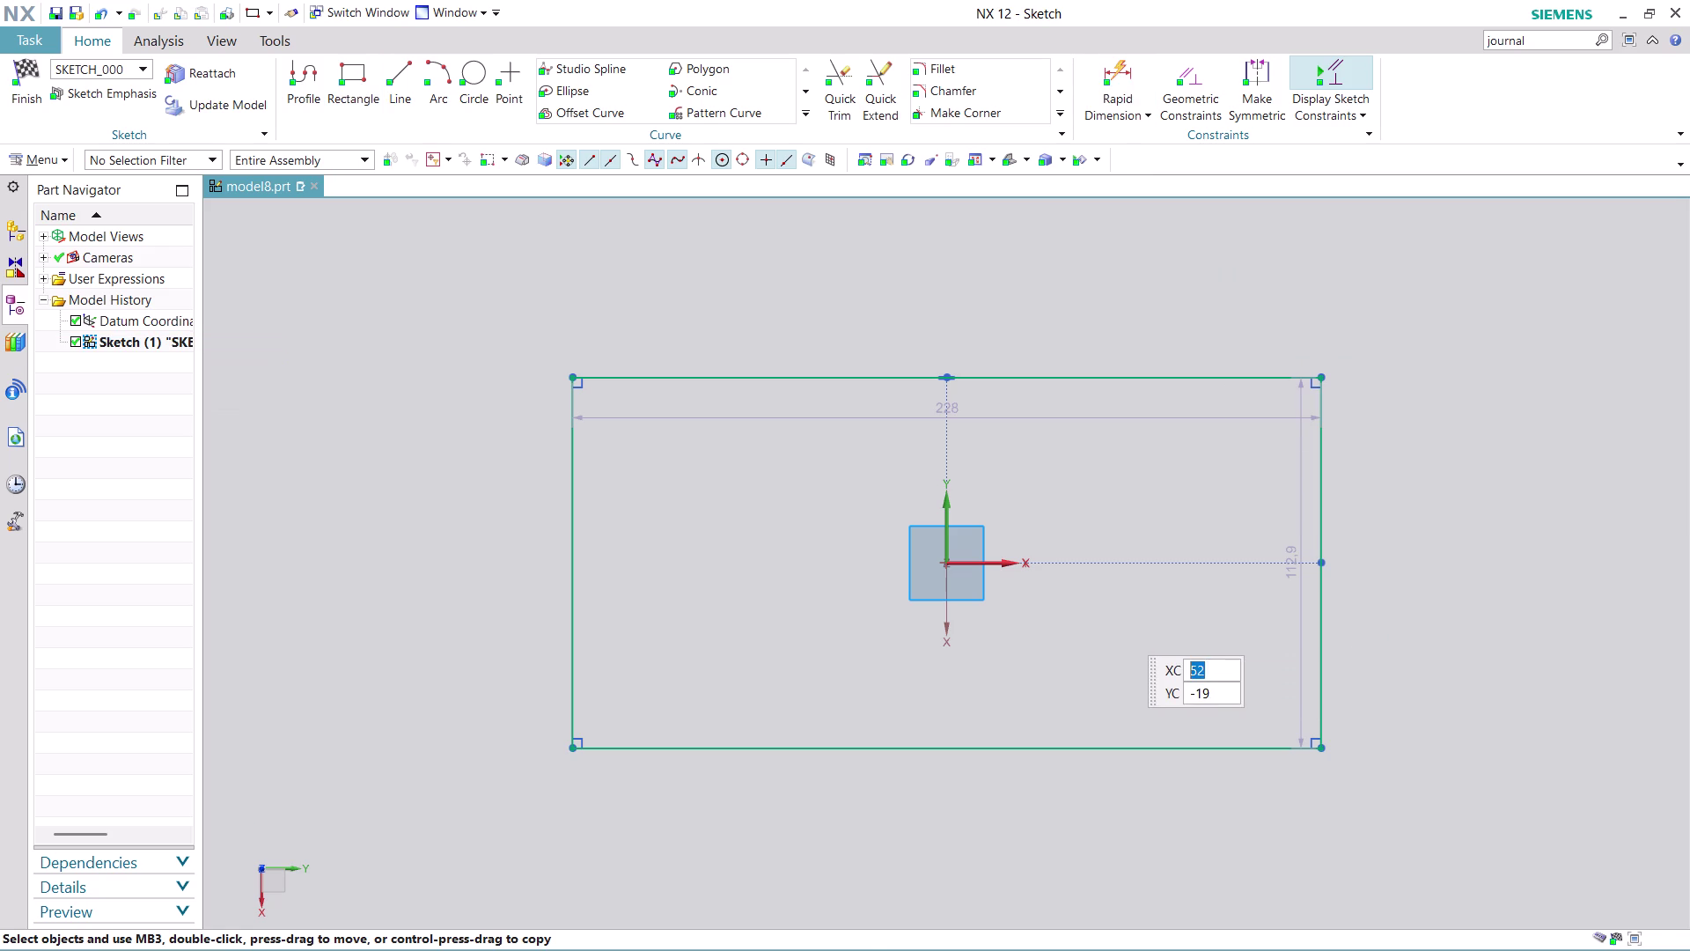
drag(996, 417, 975, 271)
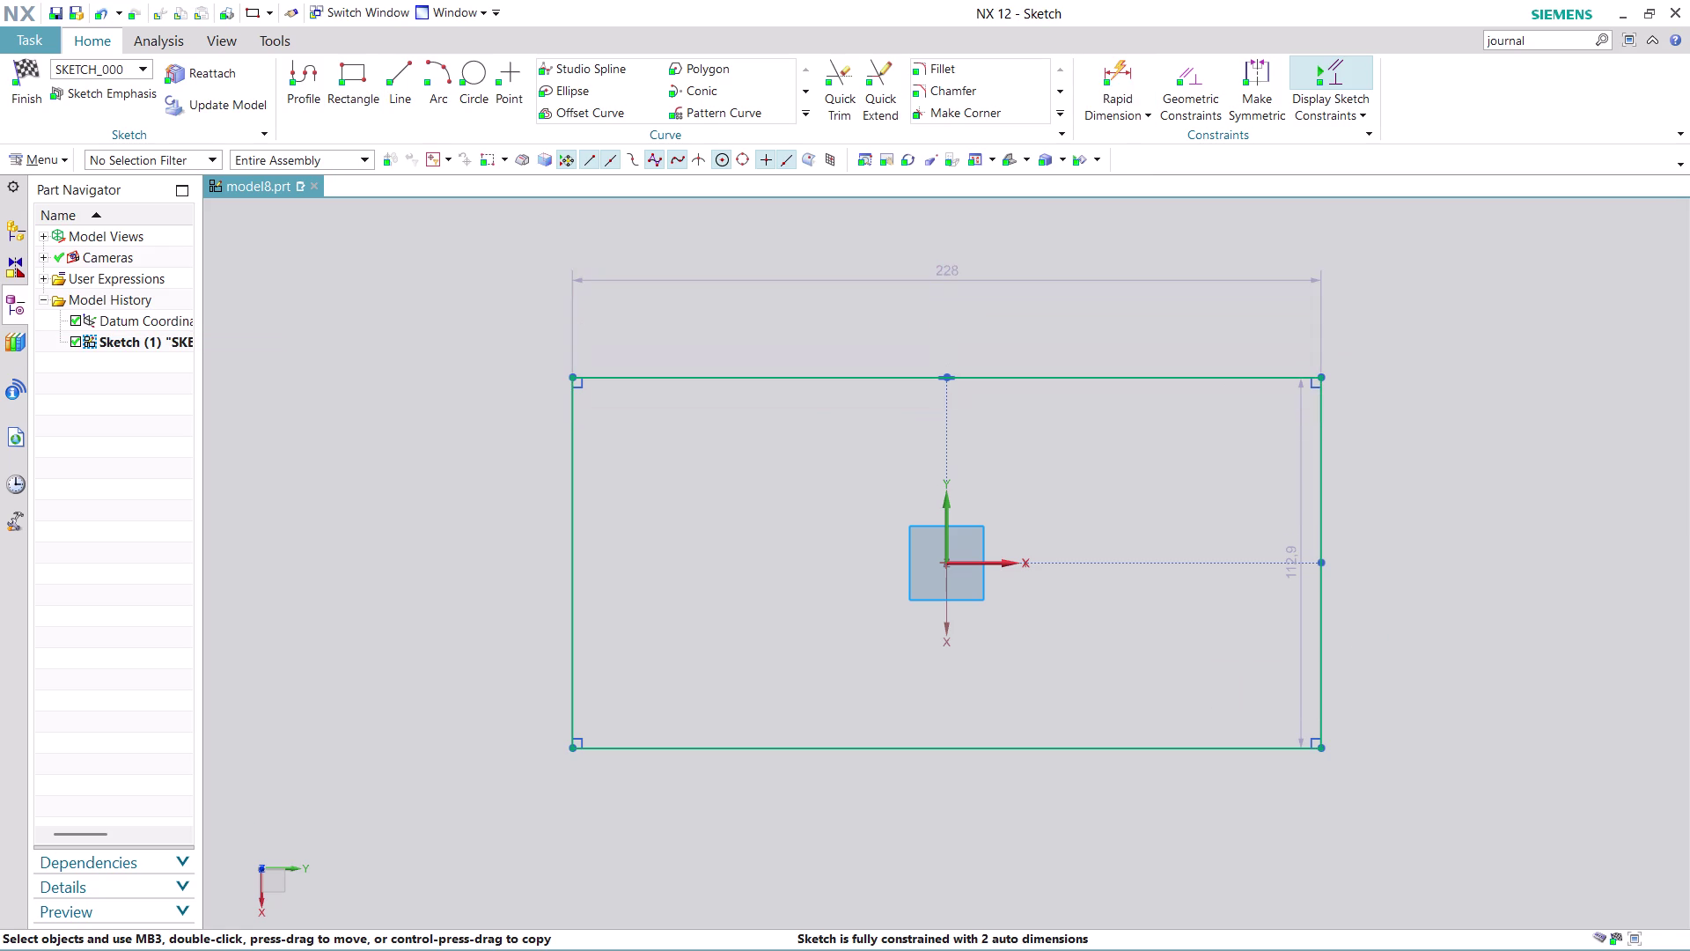
double_click(955, 265)
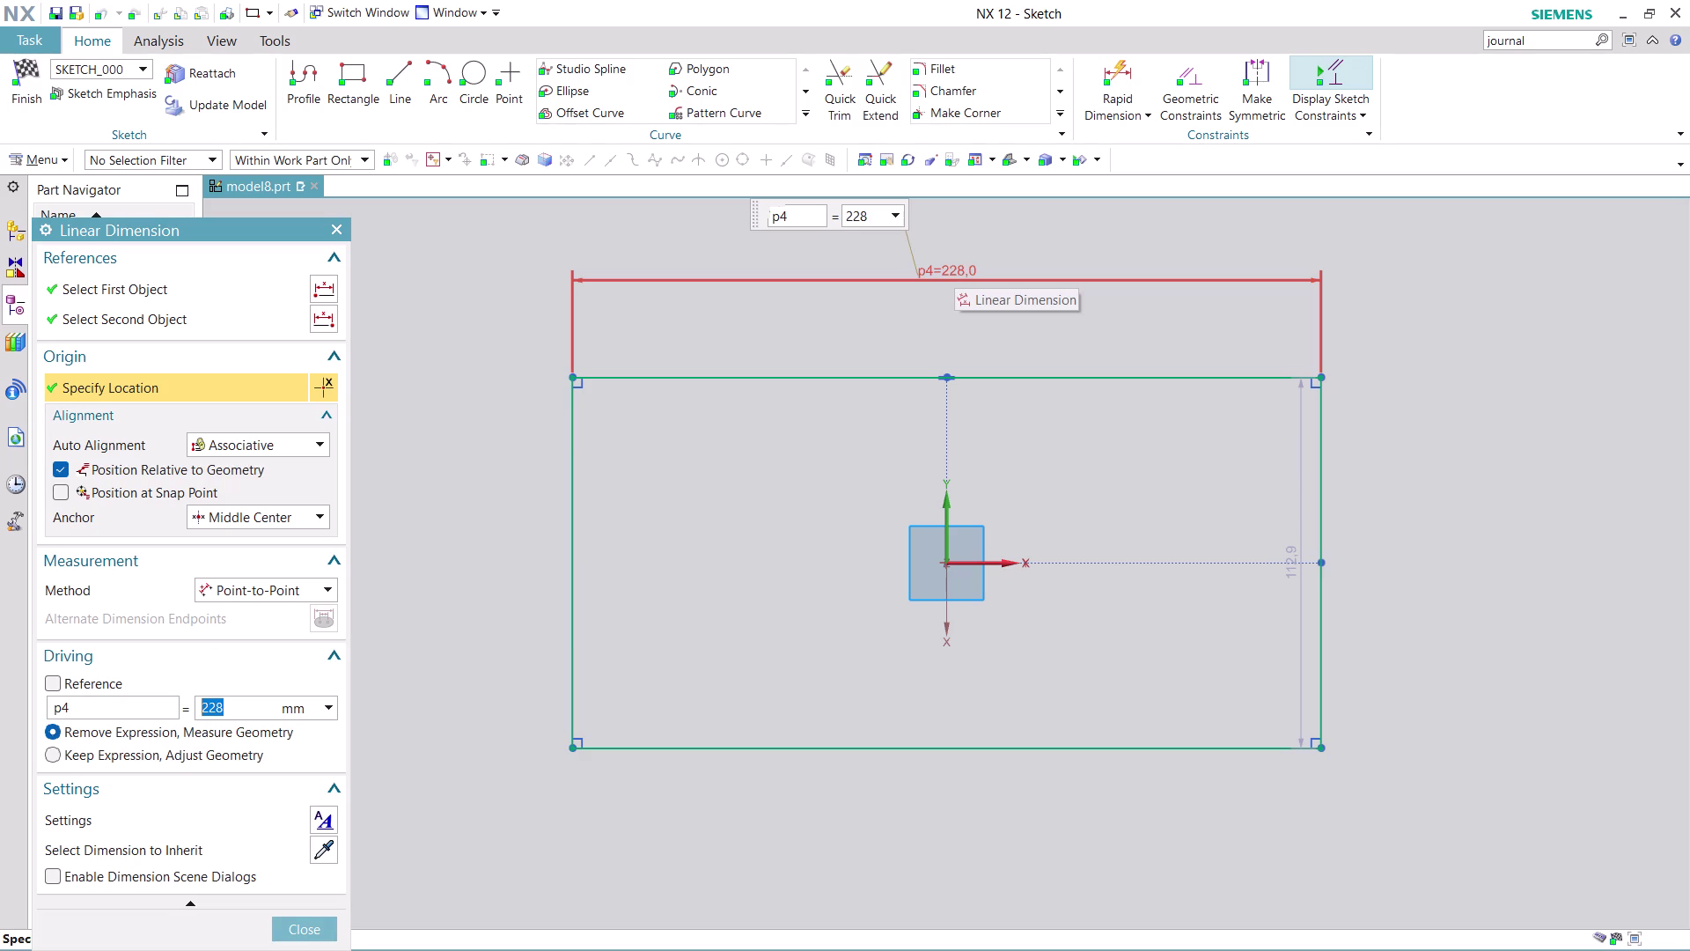
Change the rectangle's width dimension to 300 mm.
text(300)
key(Return)
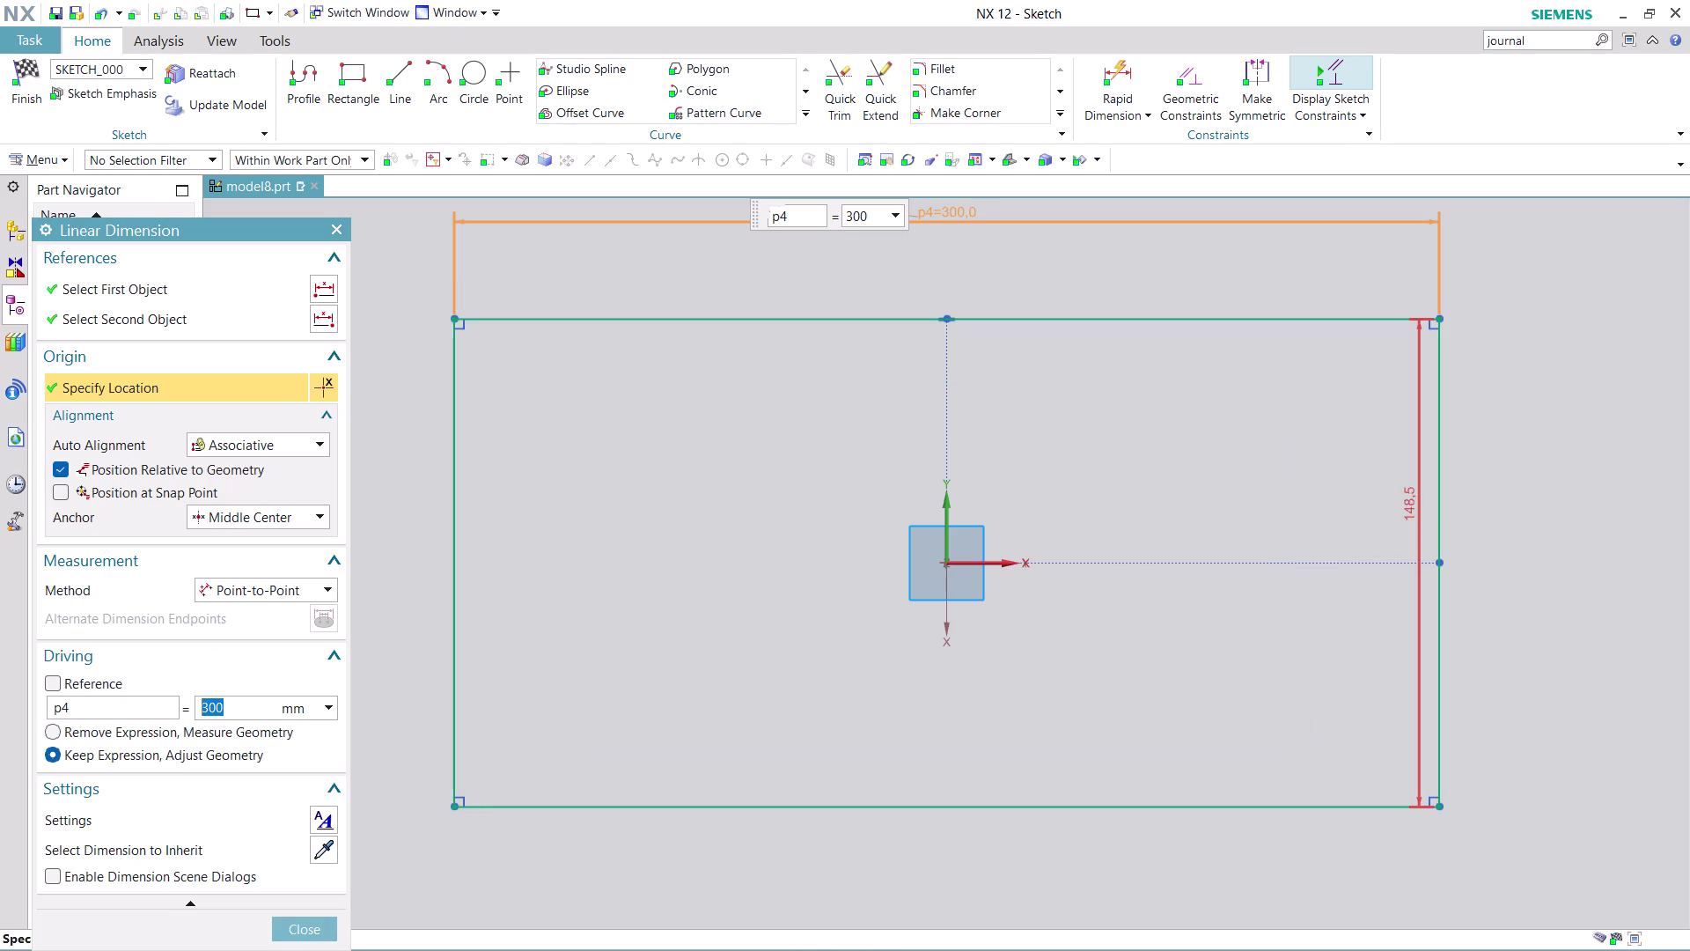
drag(1413, 516, 1528, 510)
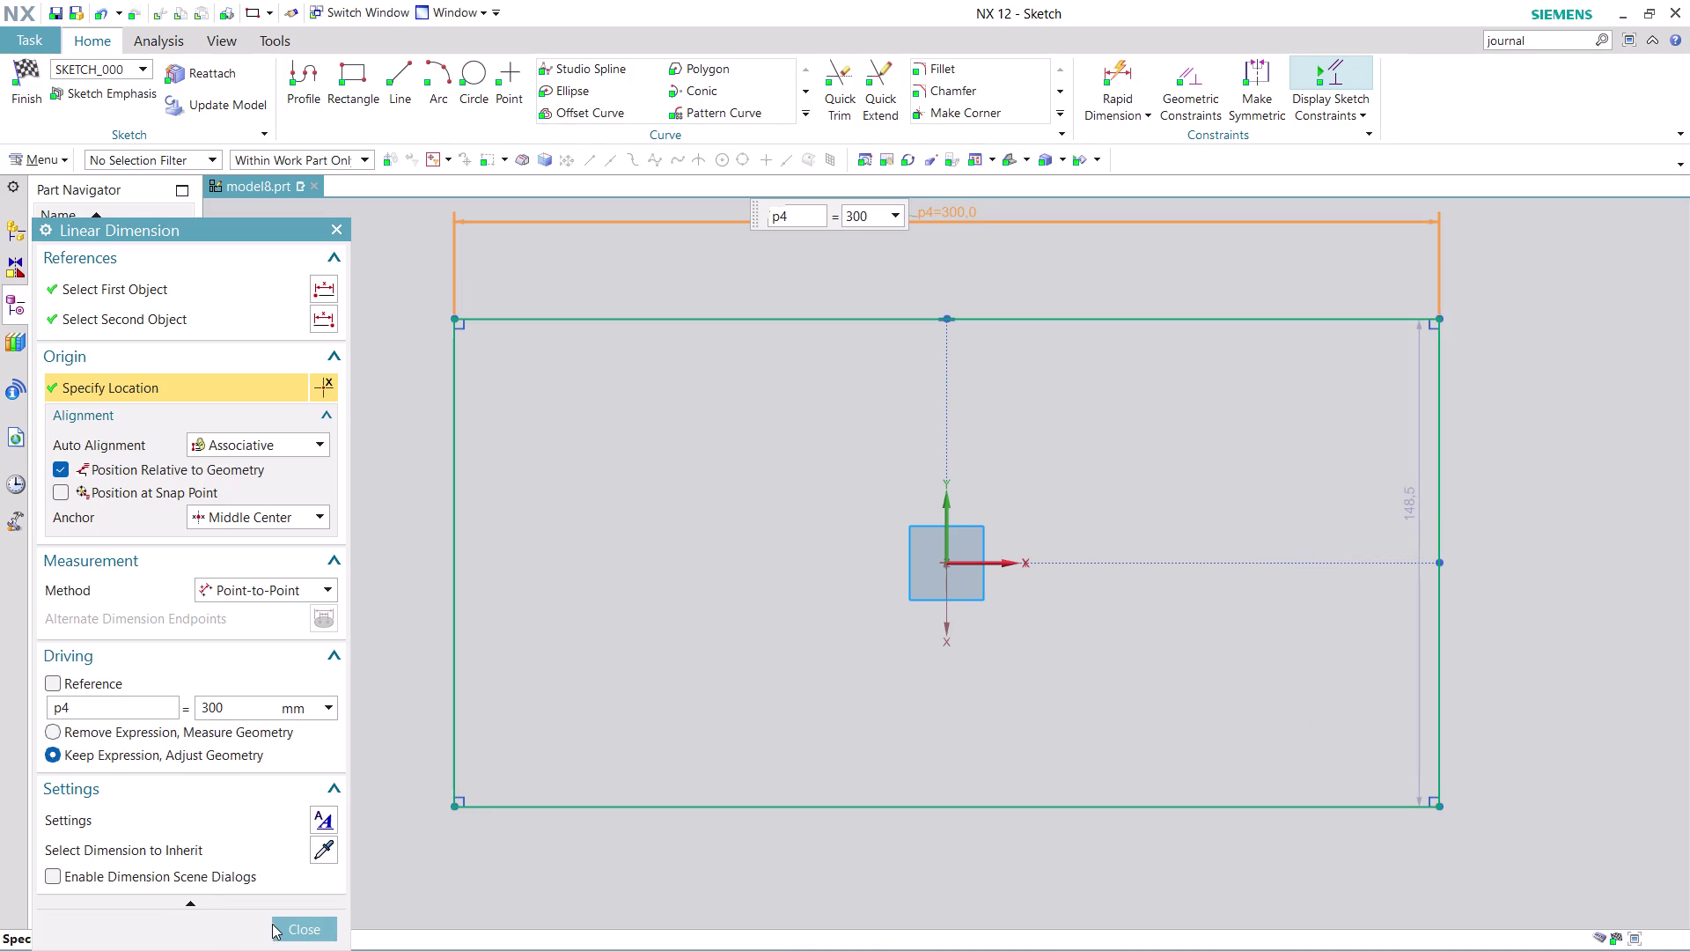
click(281, 923)
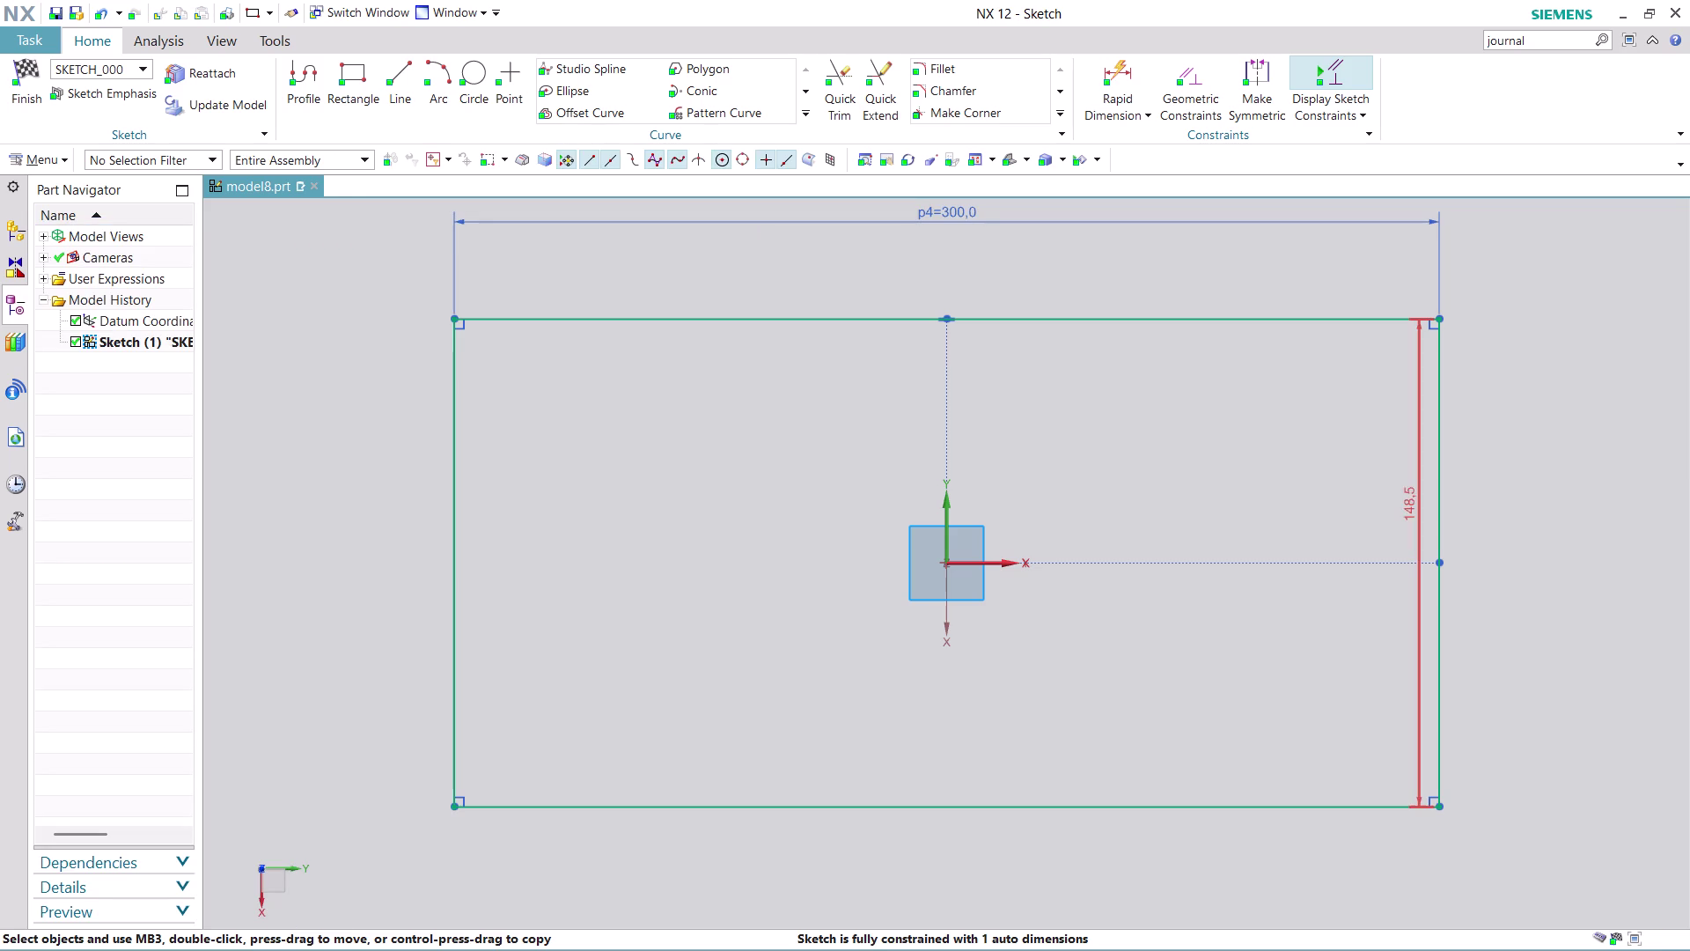
Set the rectangle's height dimension to 180 mm and finish the sketch.
drag(1415, 515, 1546, 528)
double_click(1552, 564)
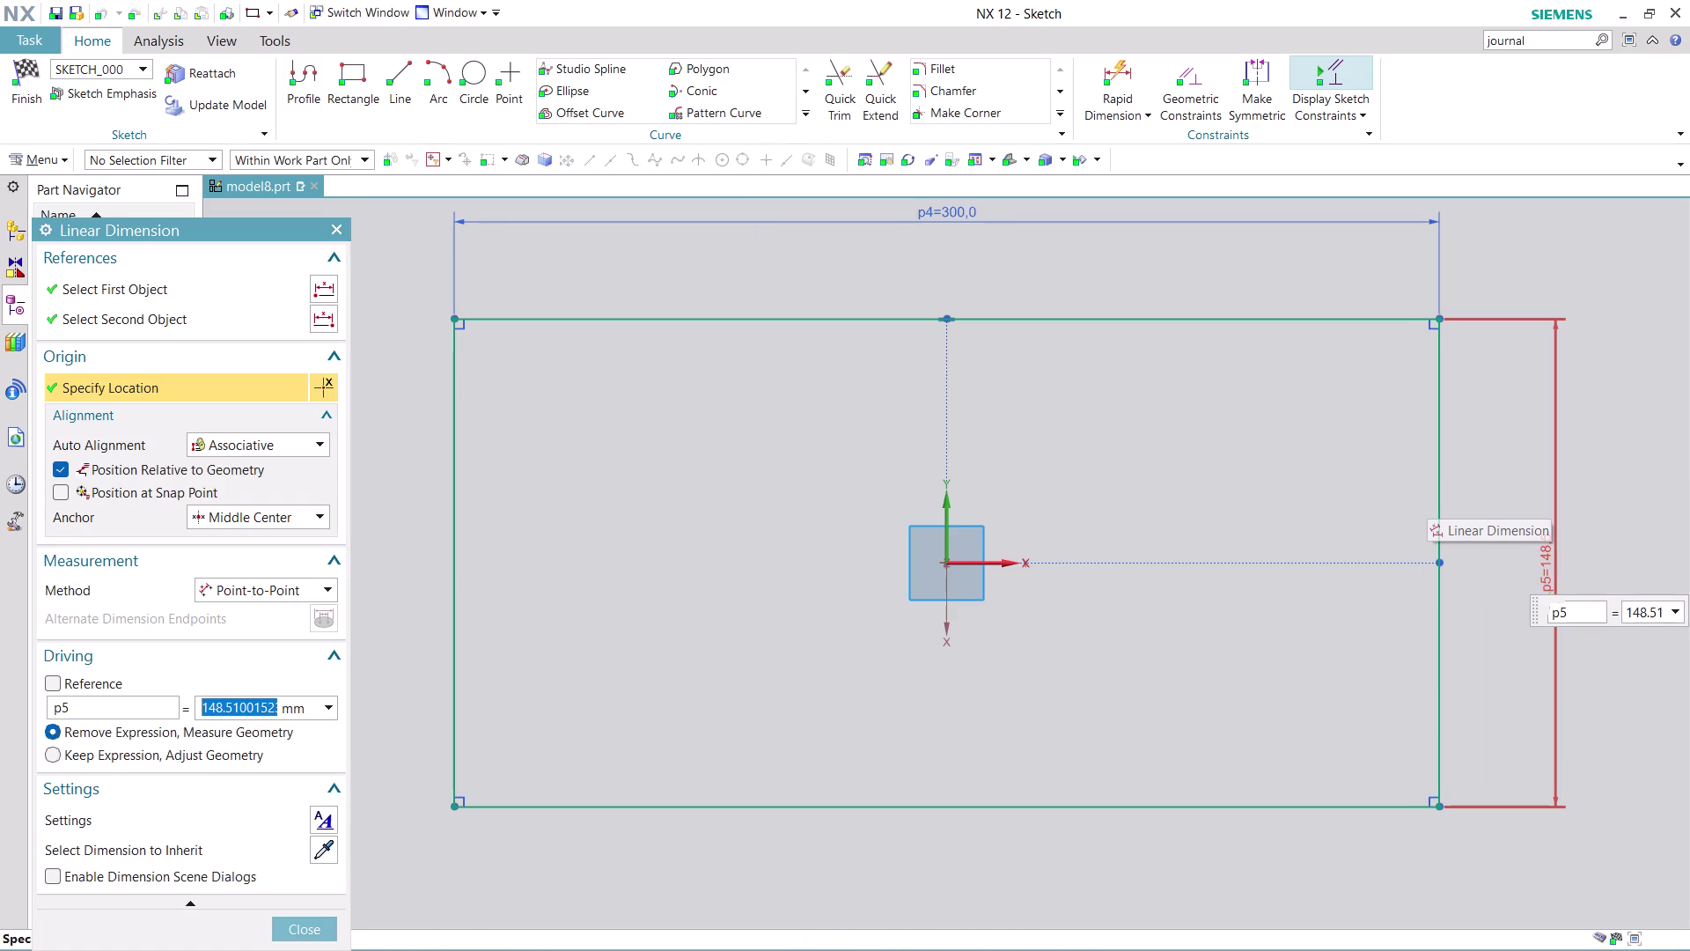
text(180)
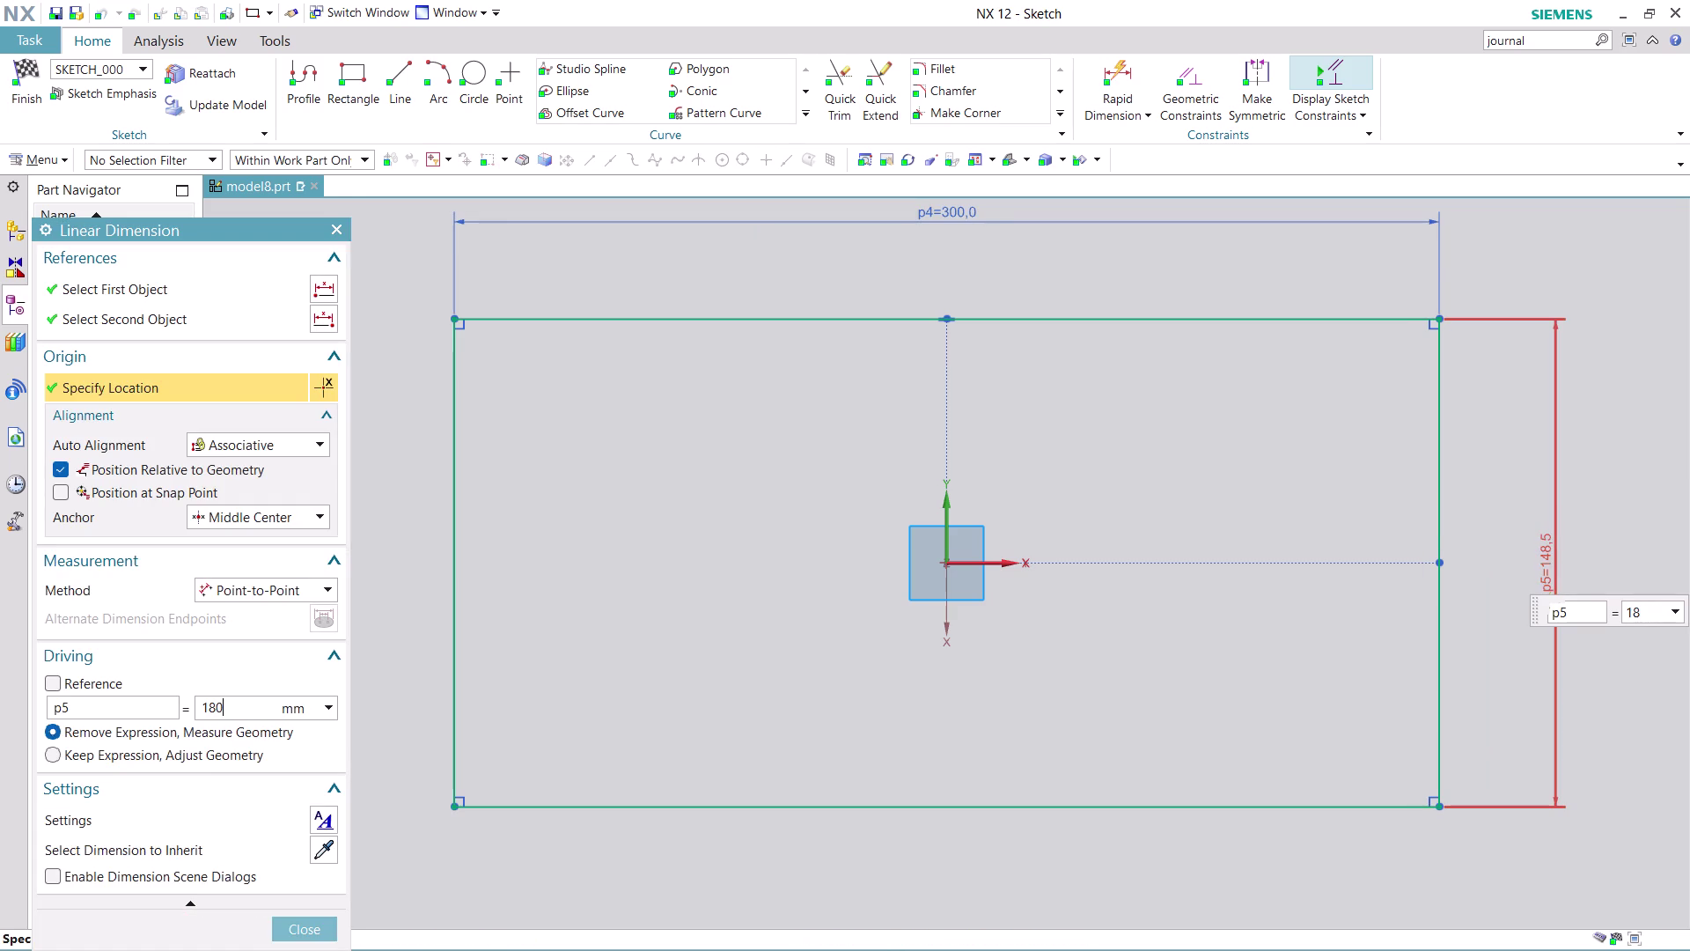
key(Return)
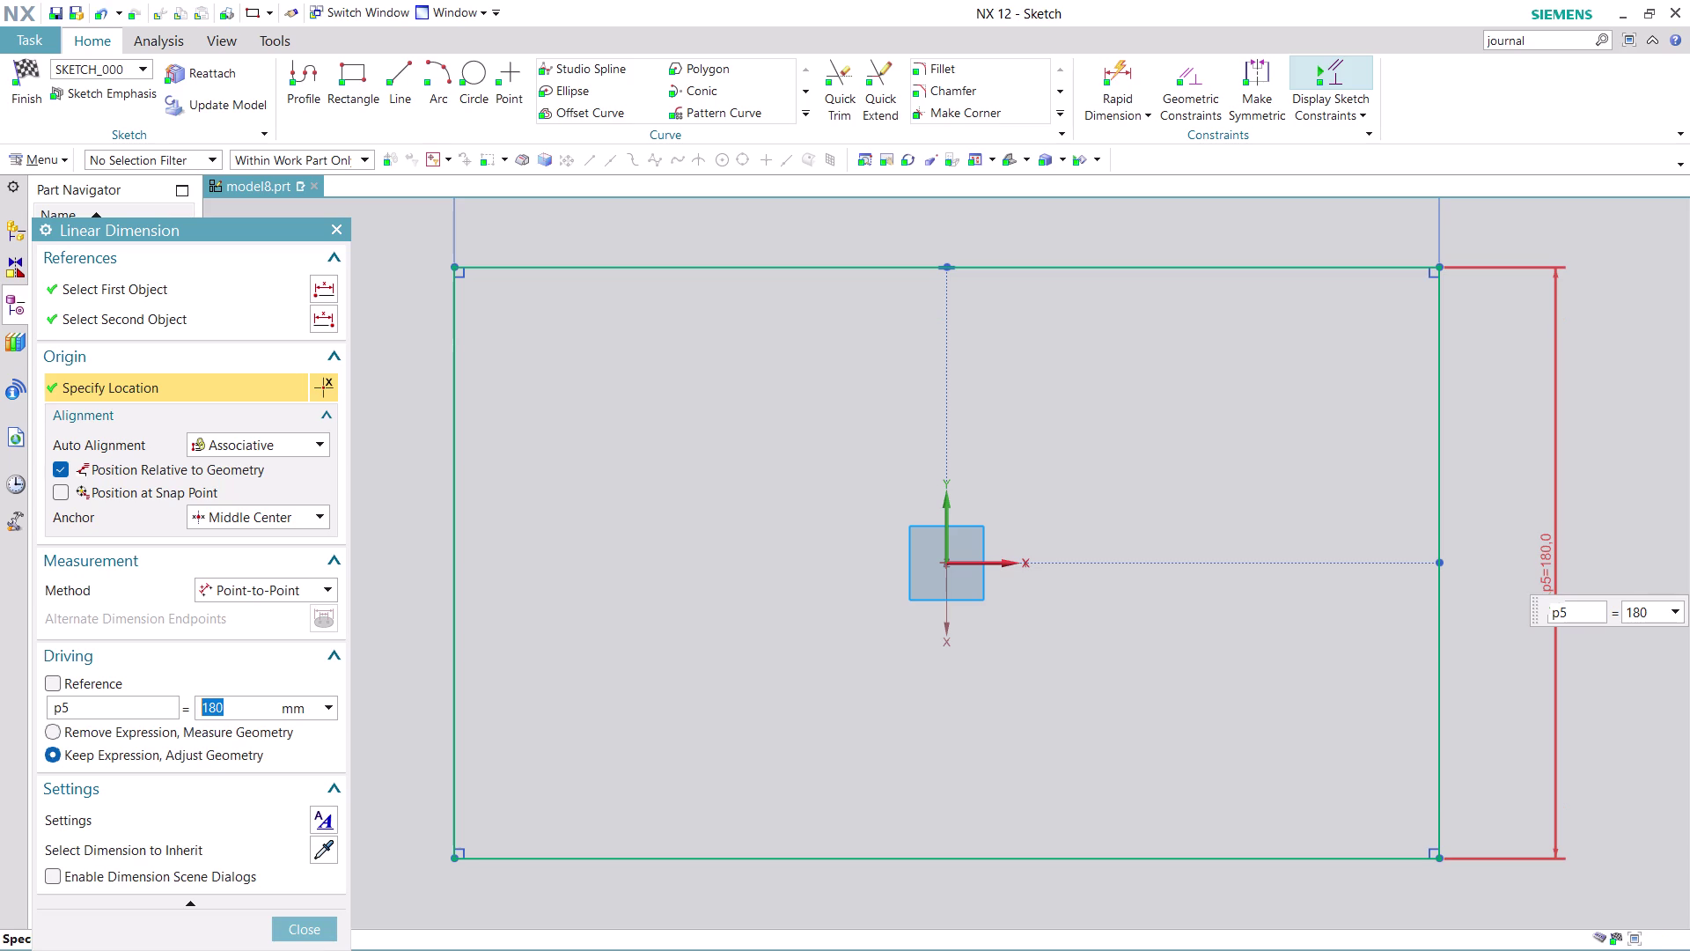
click(298, 931)
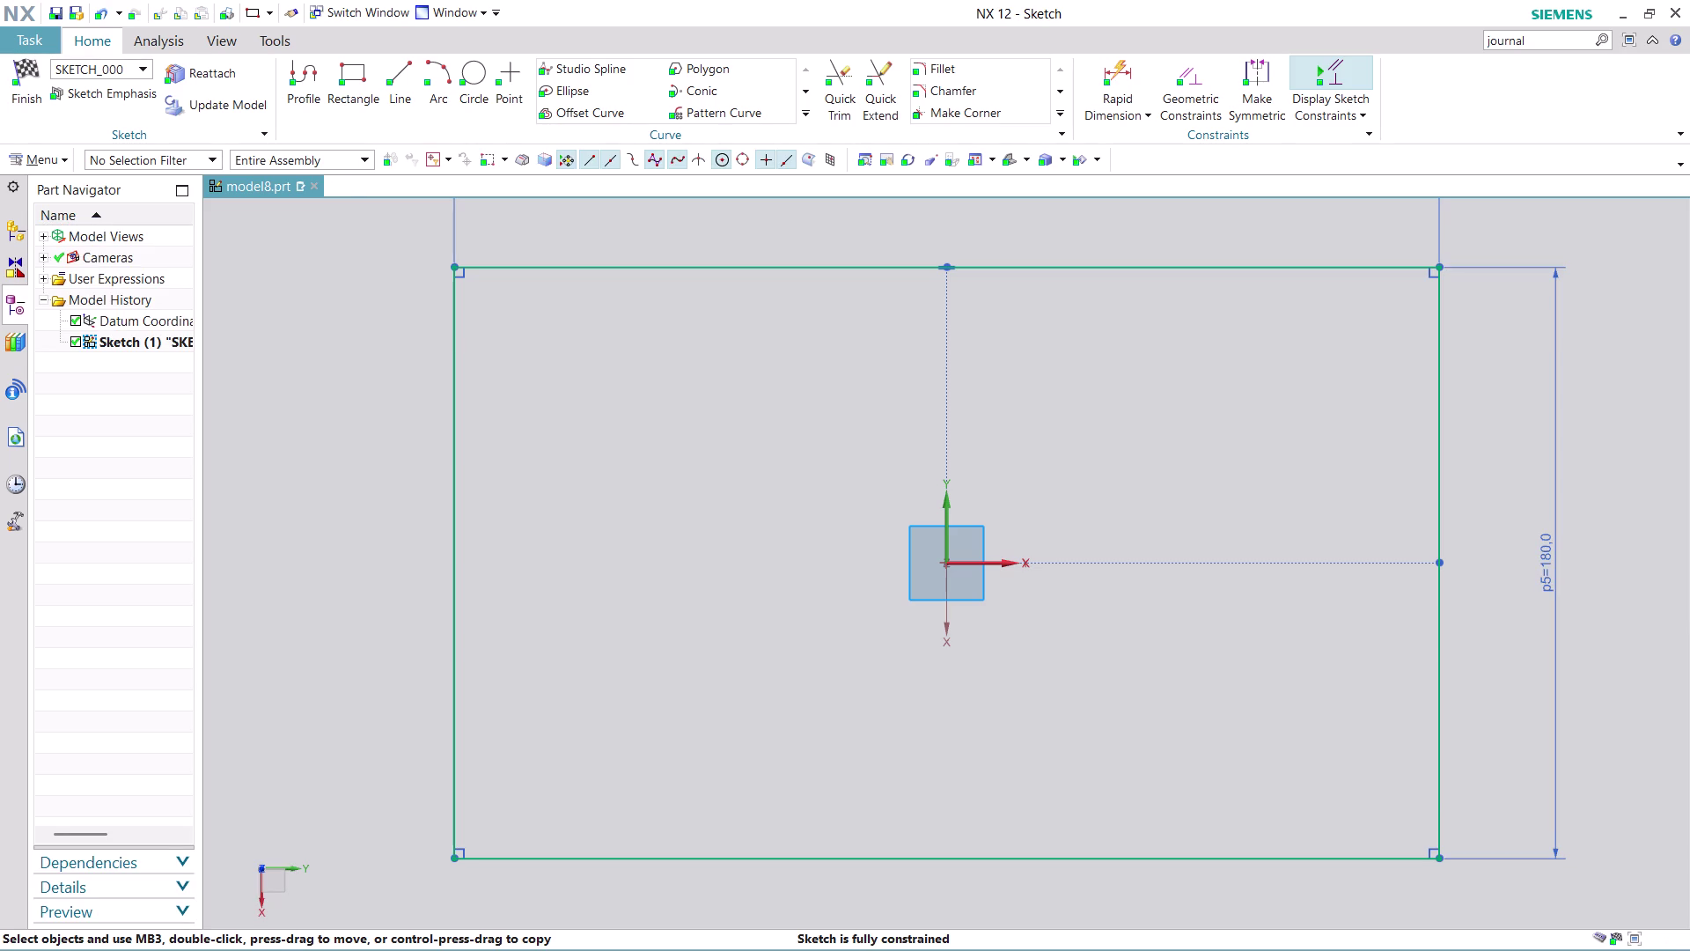
click(20, 93)
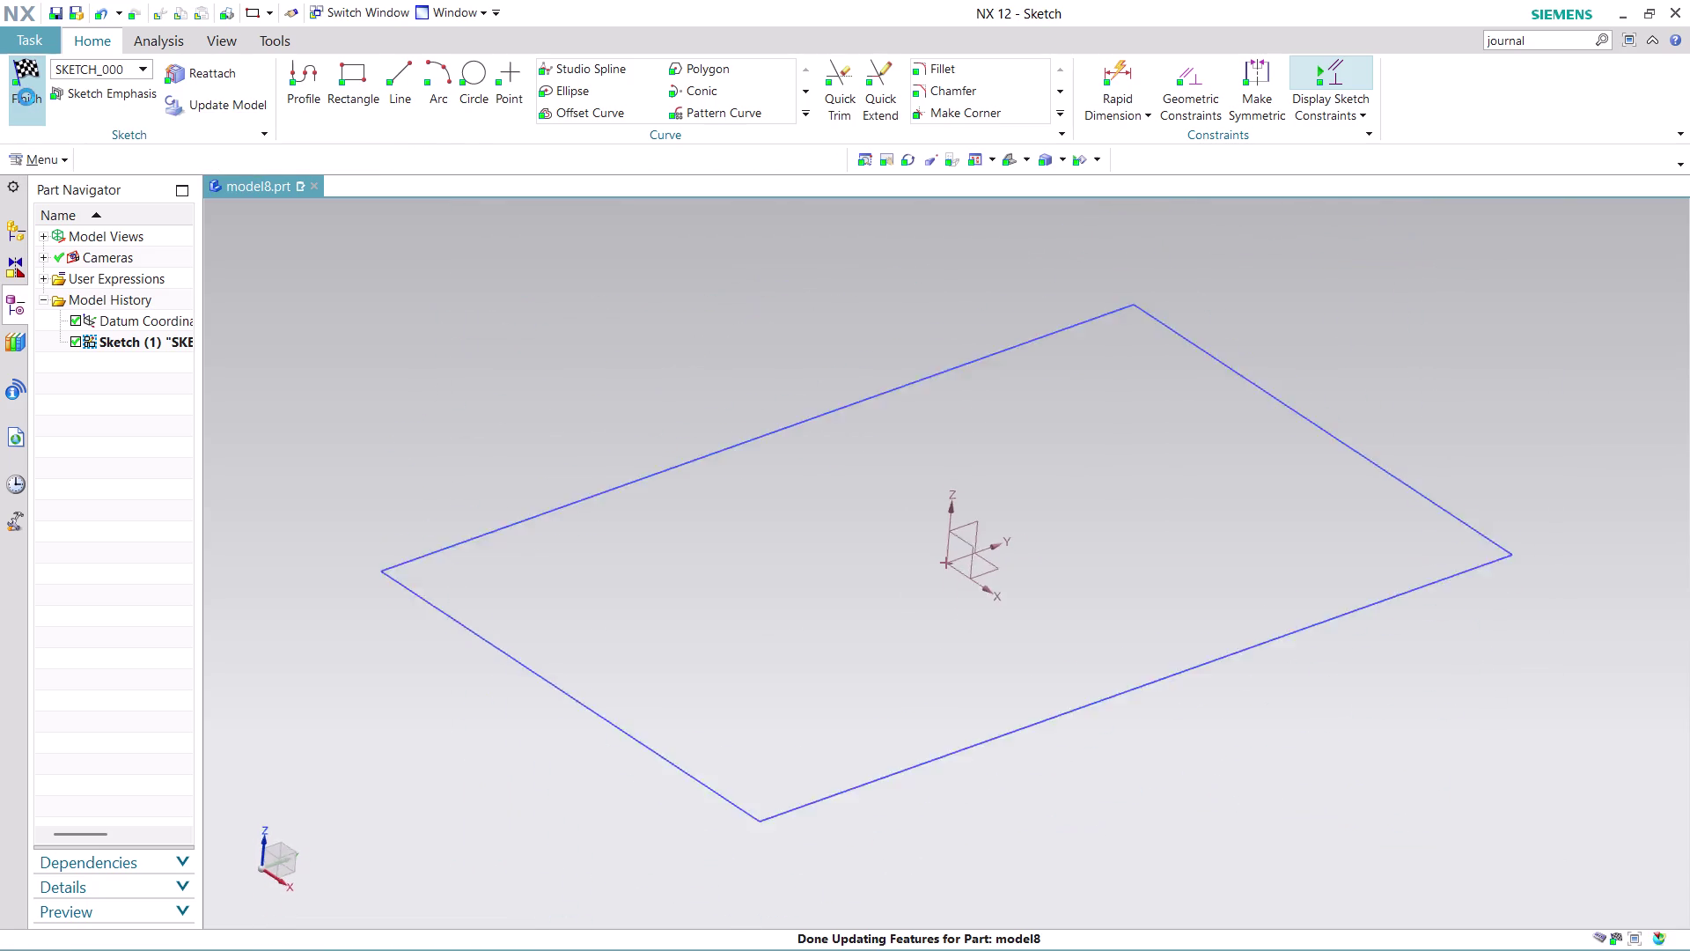
Extrude the 300 by 180 rectangle 25 mm into a solid plate.
click(250, 63)
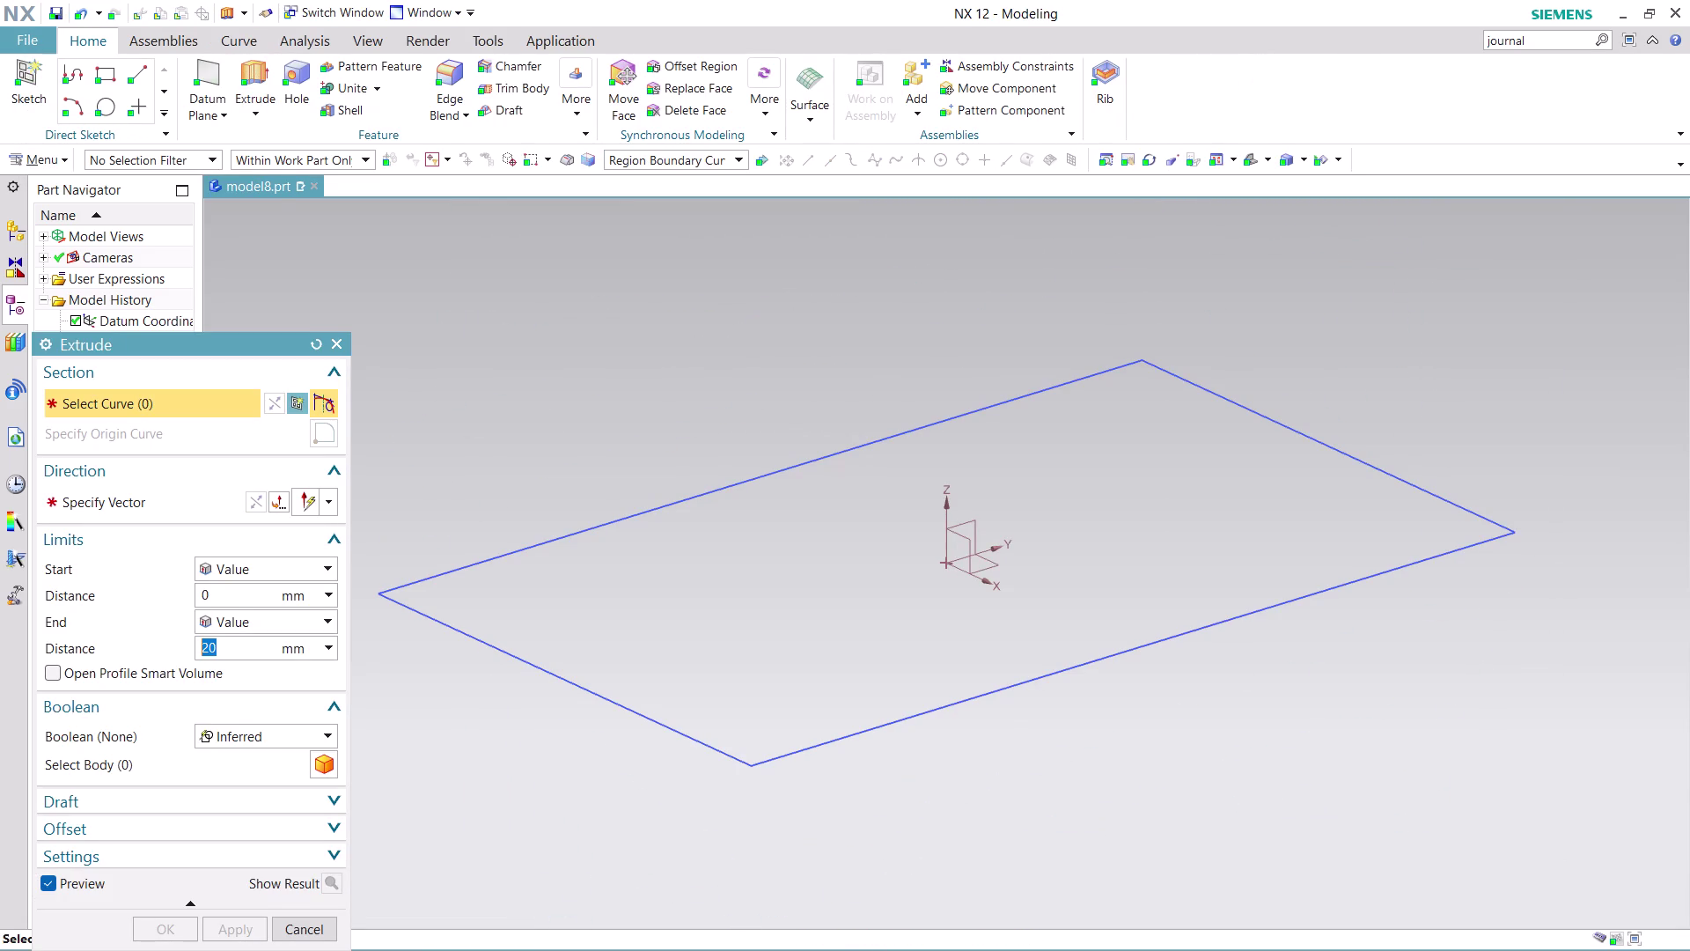
click(813, 626)
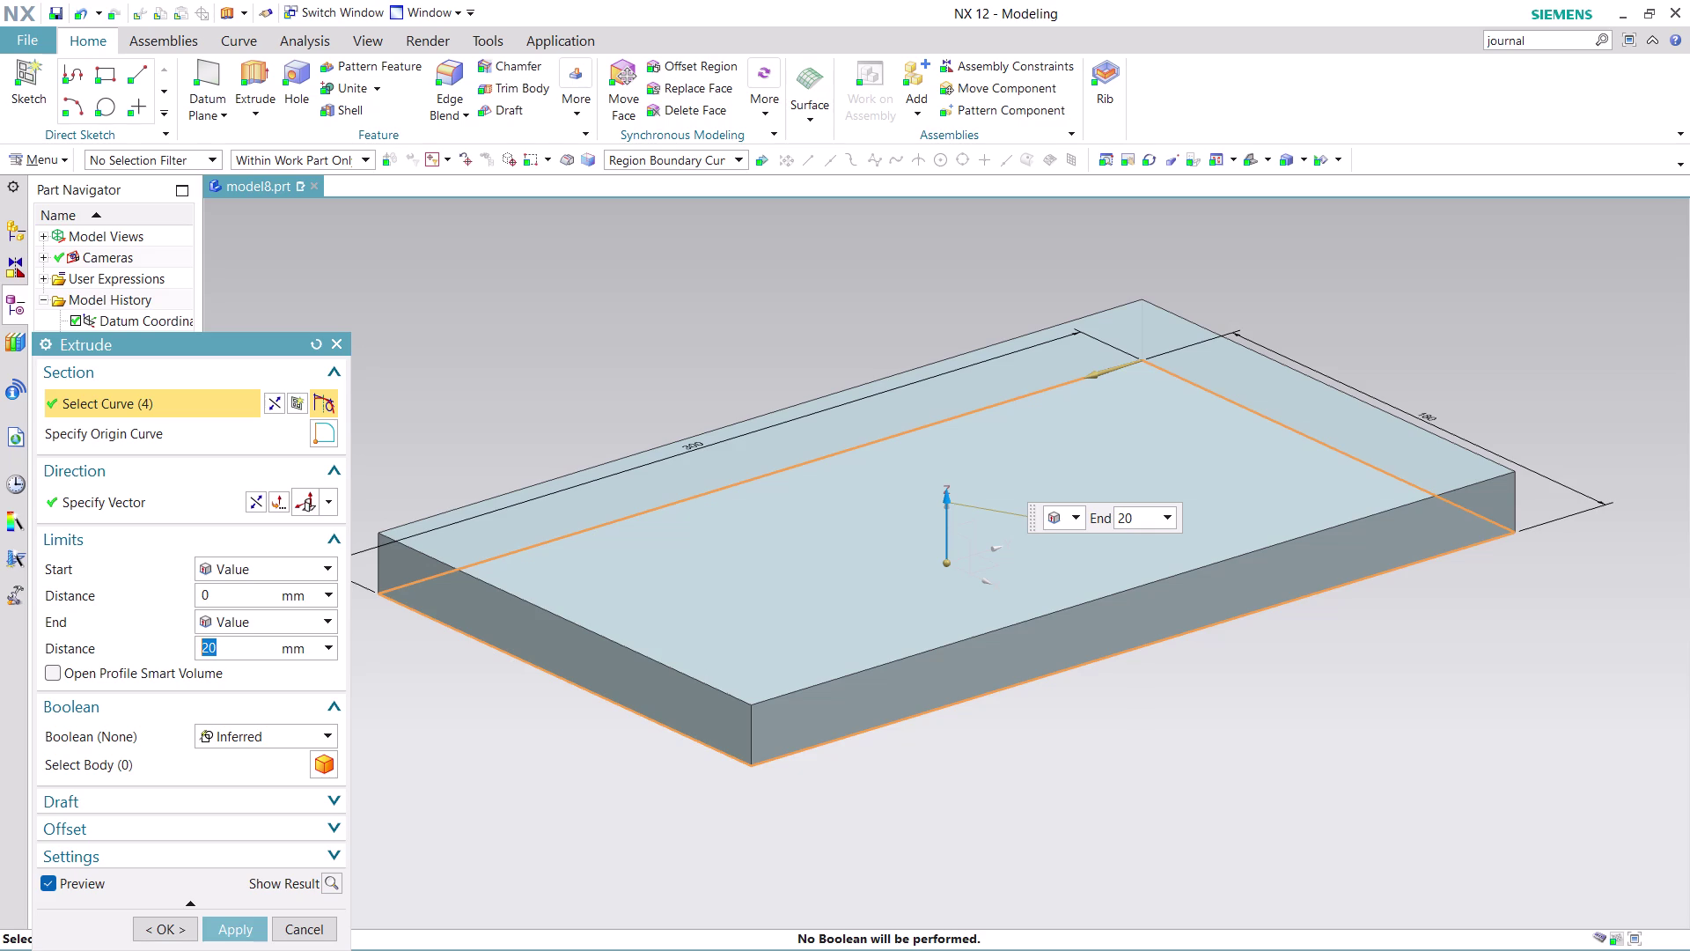
text(25)
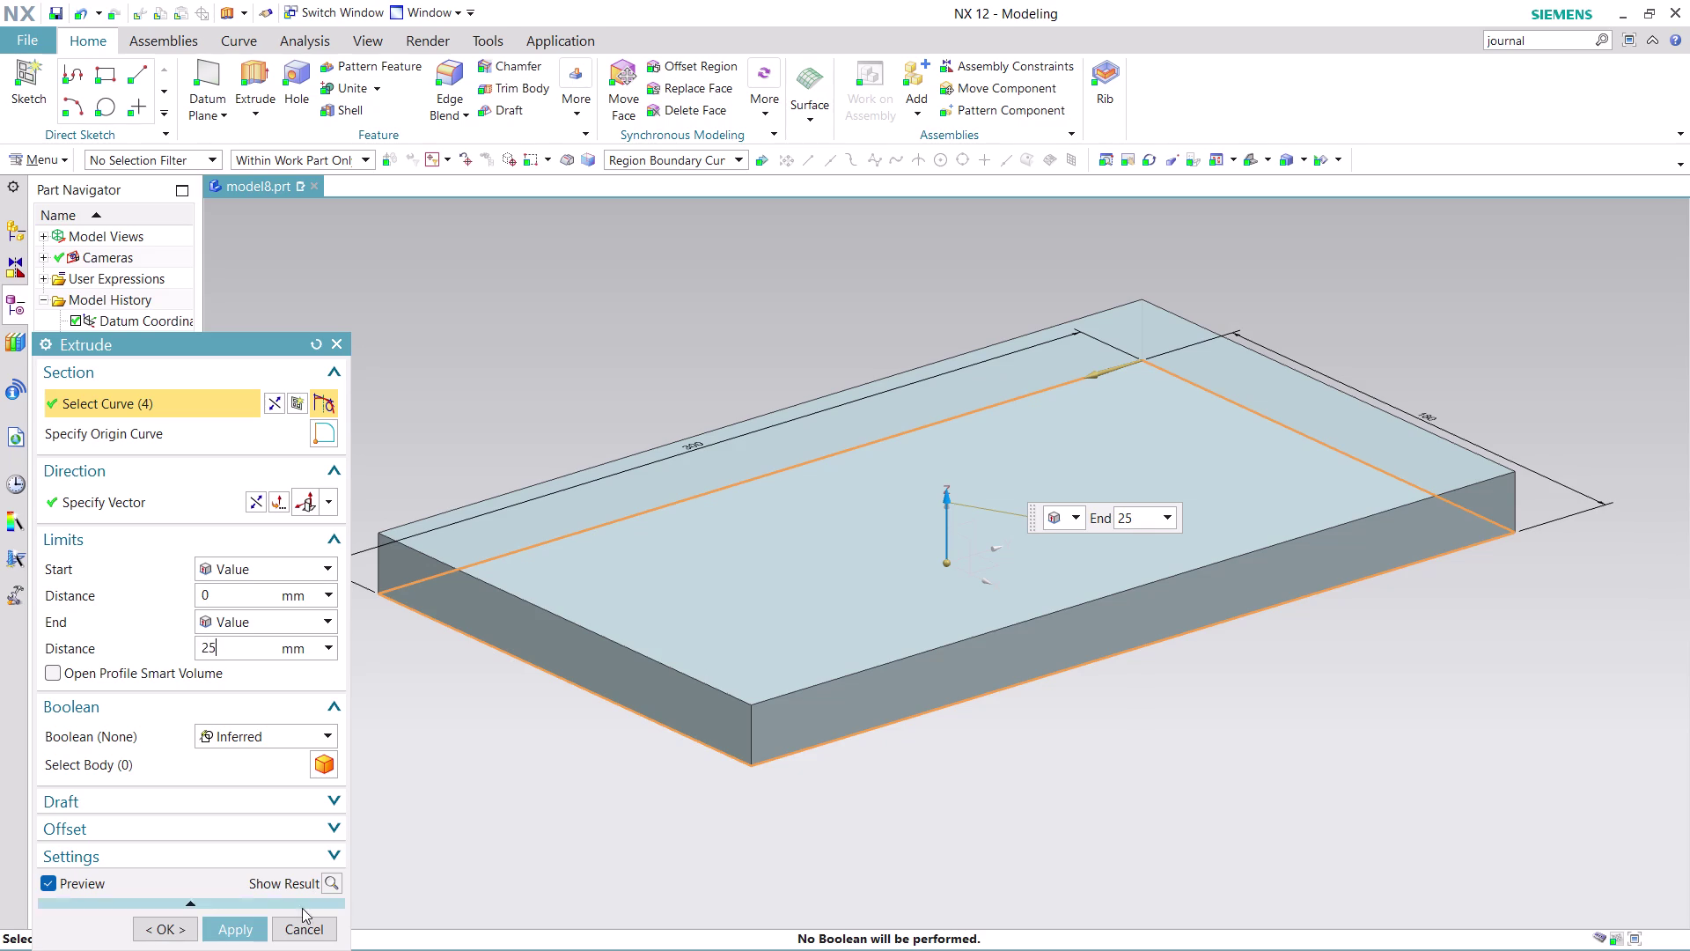
click(236, 935)
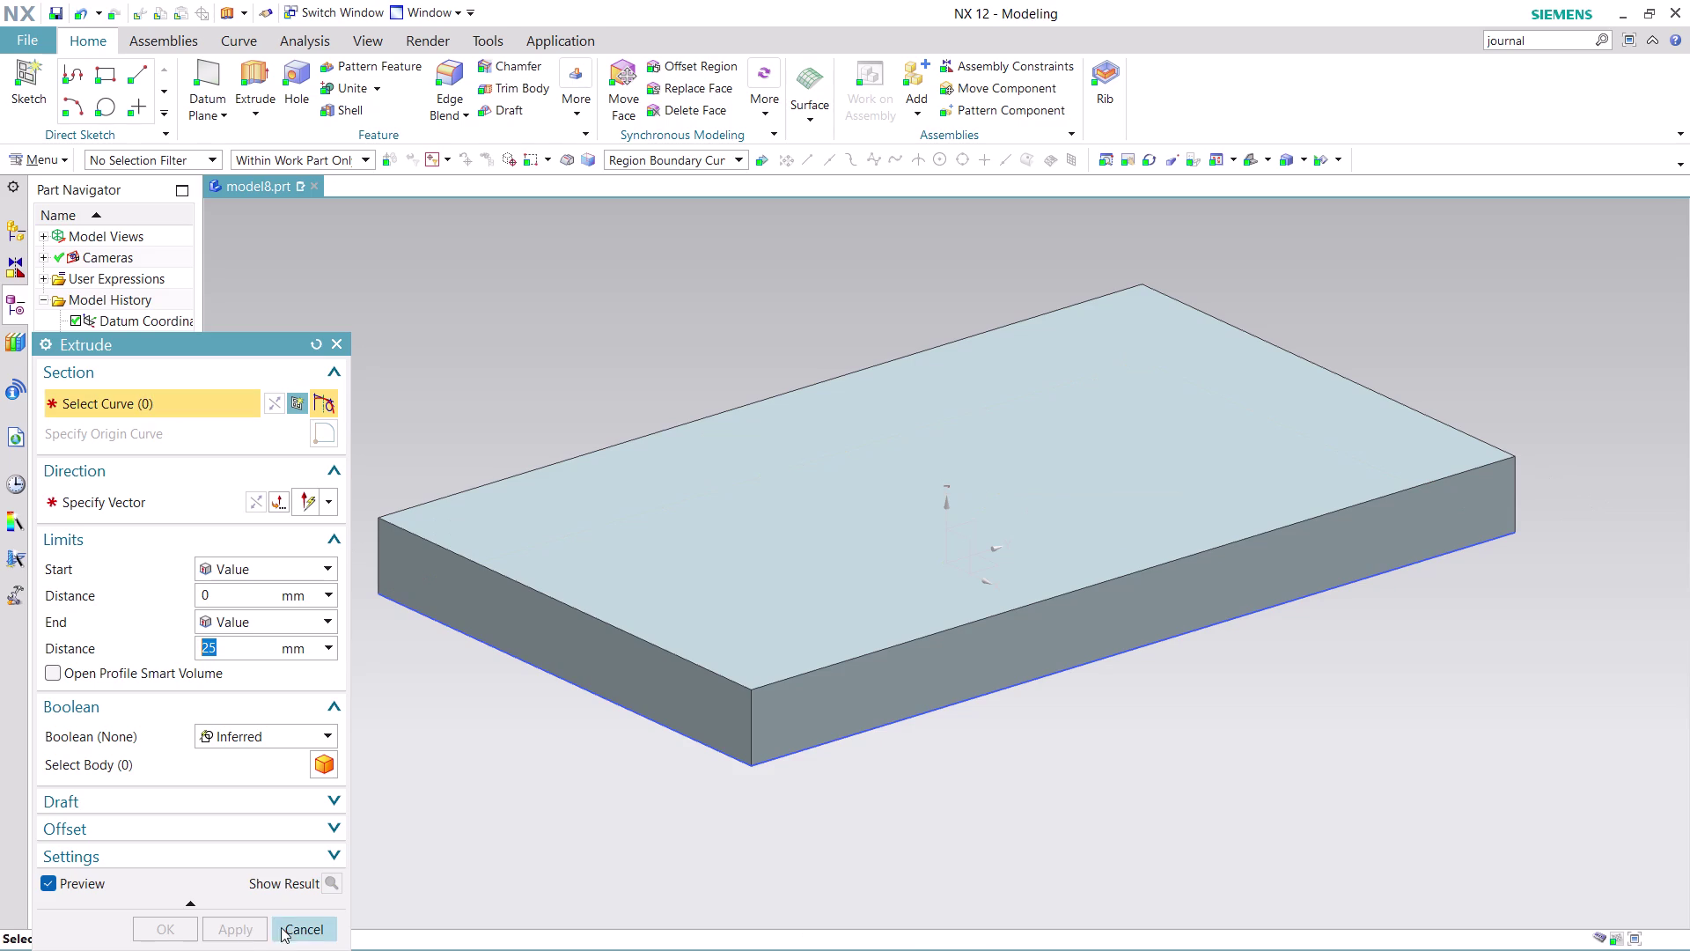
click(297, 927)
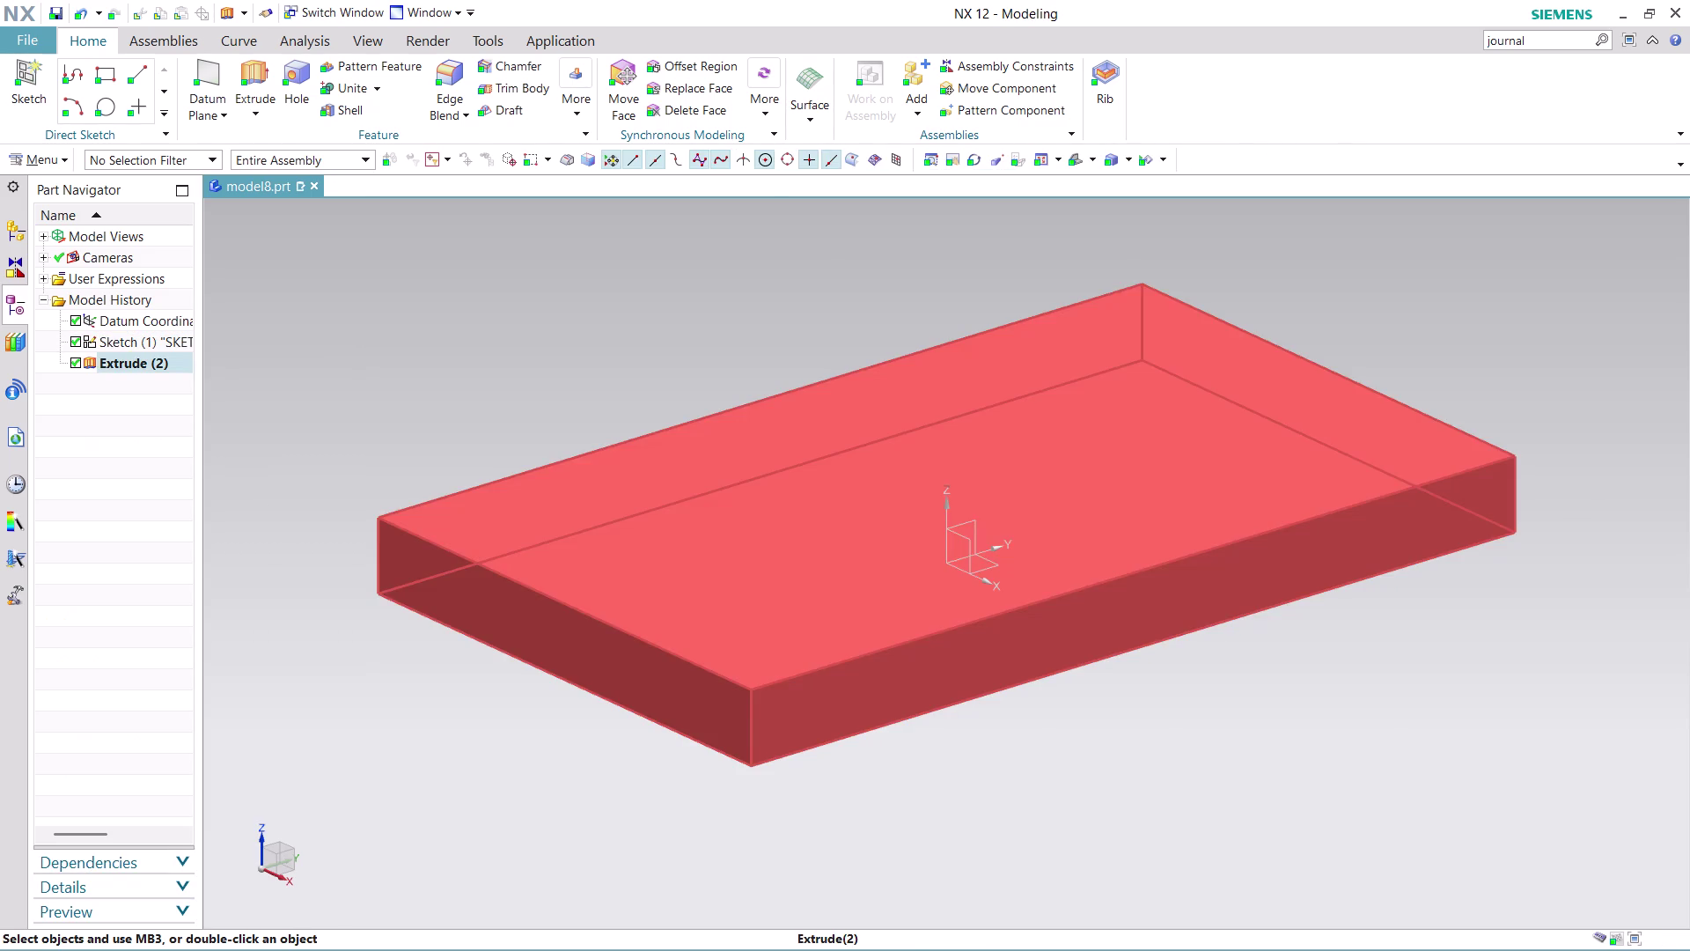
click(30, 164)
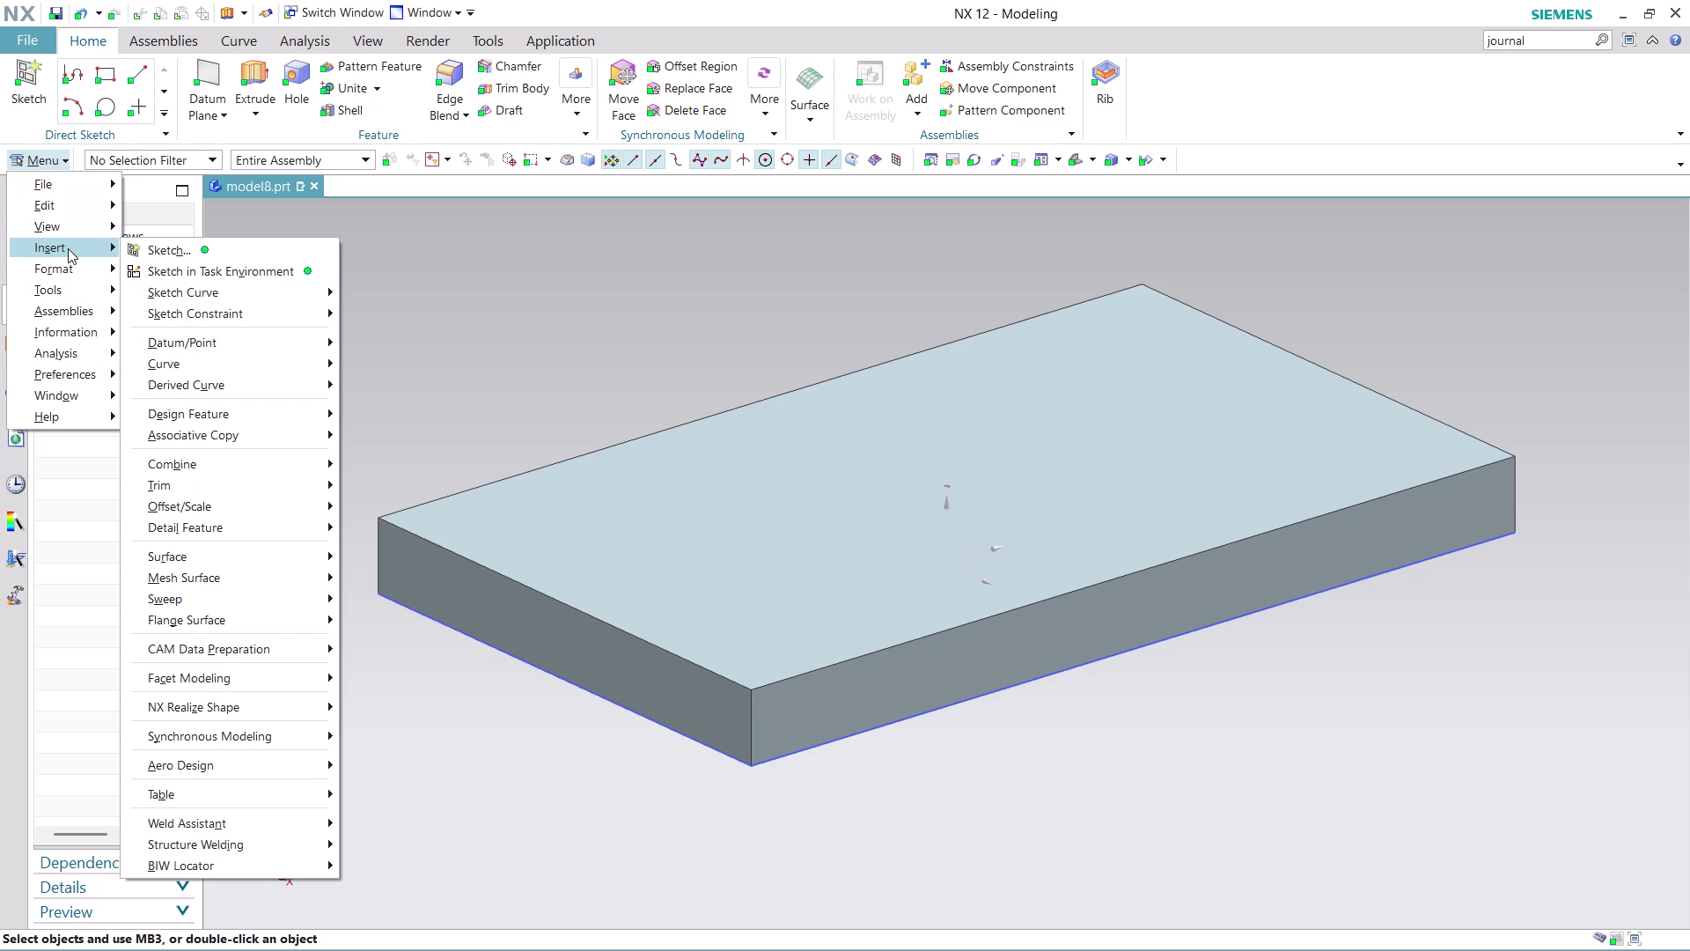
Dismiss the Insert menu and launch the Hole command.
click(480, 307)
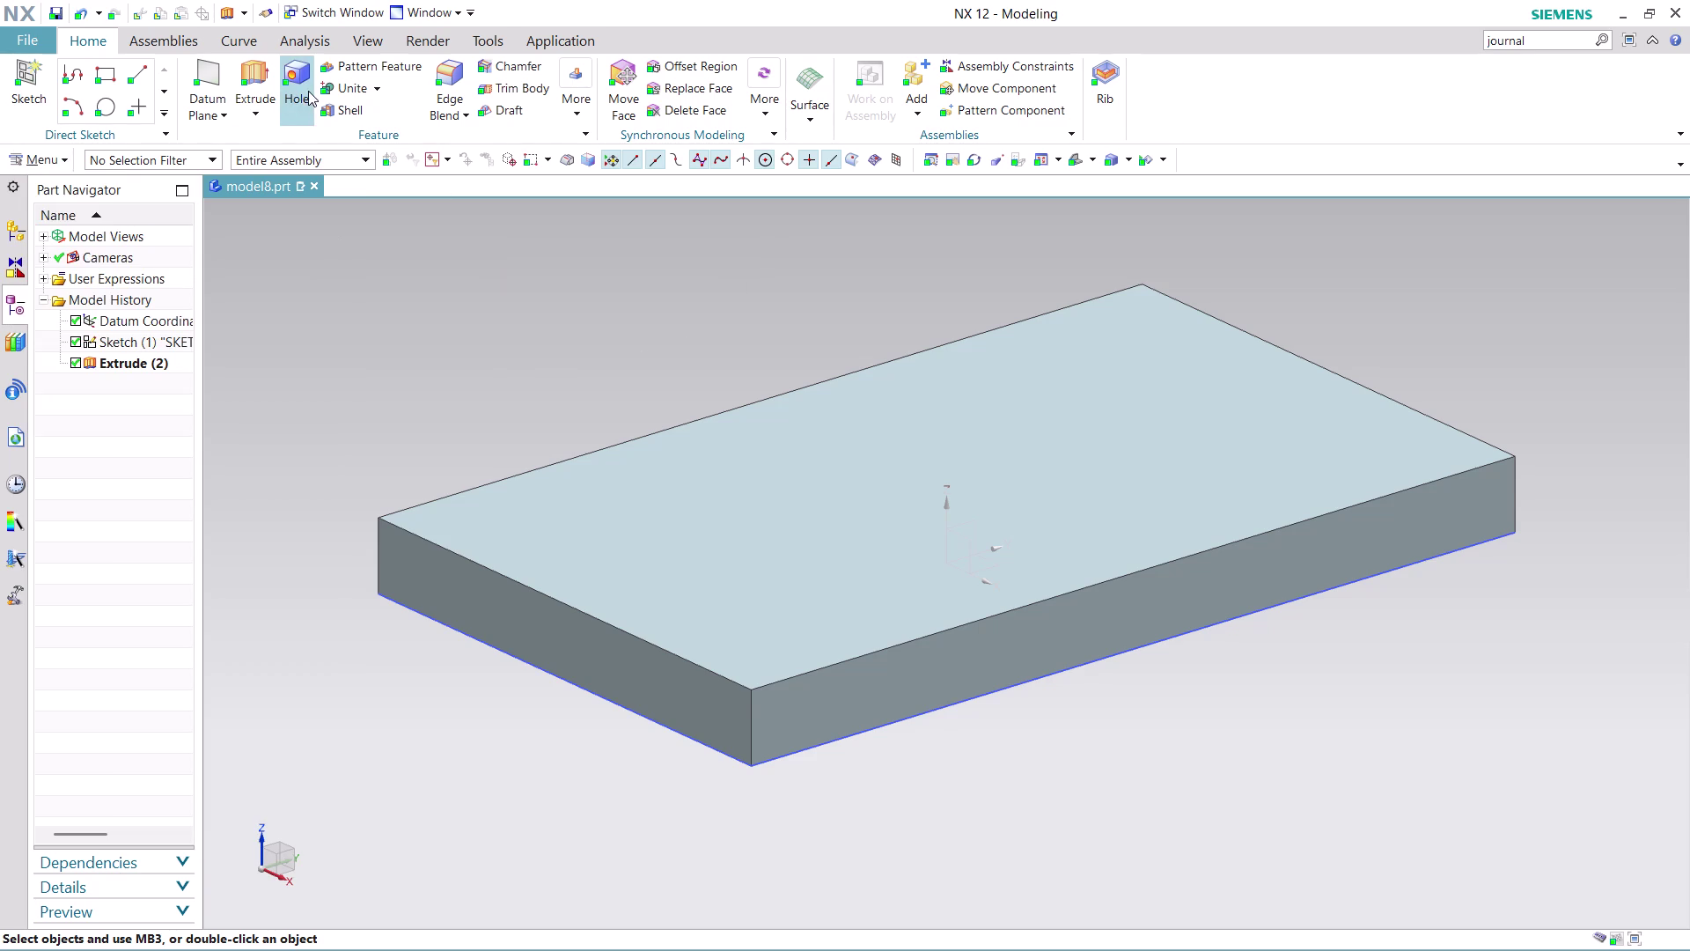
click(304, 96)
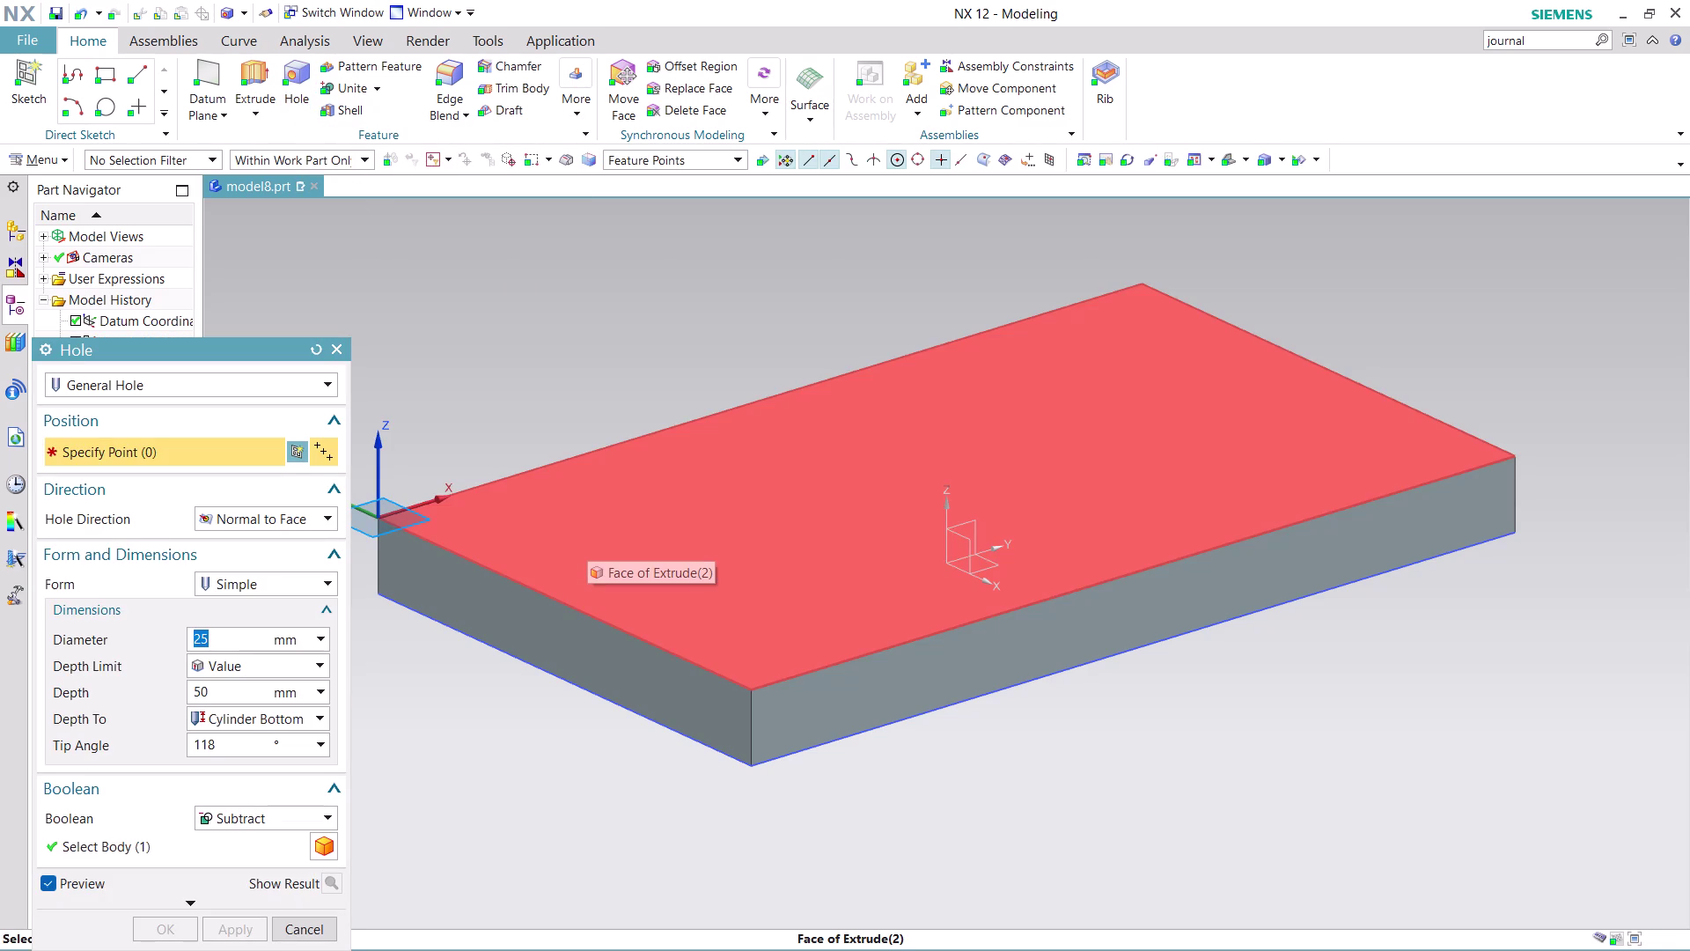
Place a sketch point on the plate's top face near its top-left corner.
click(587, 538)
click(726, 553)
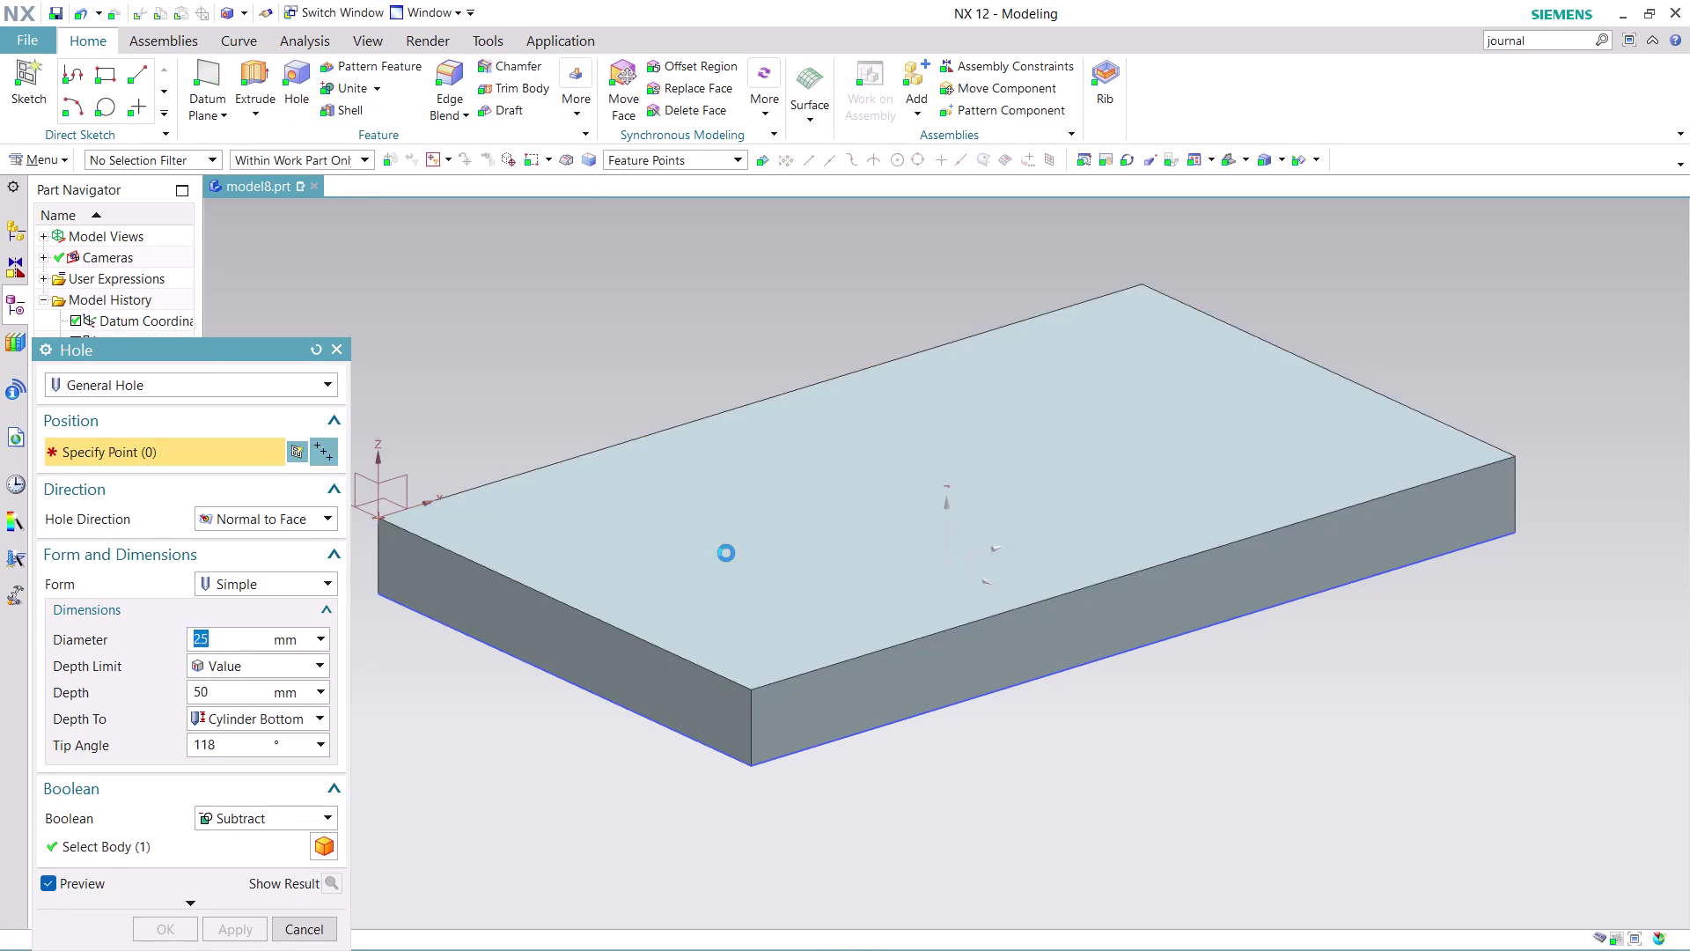
scroll(down, 3)
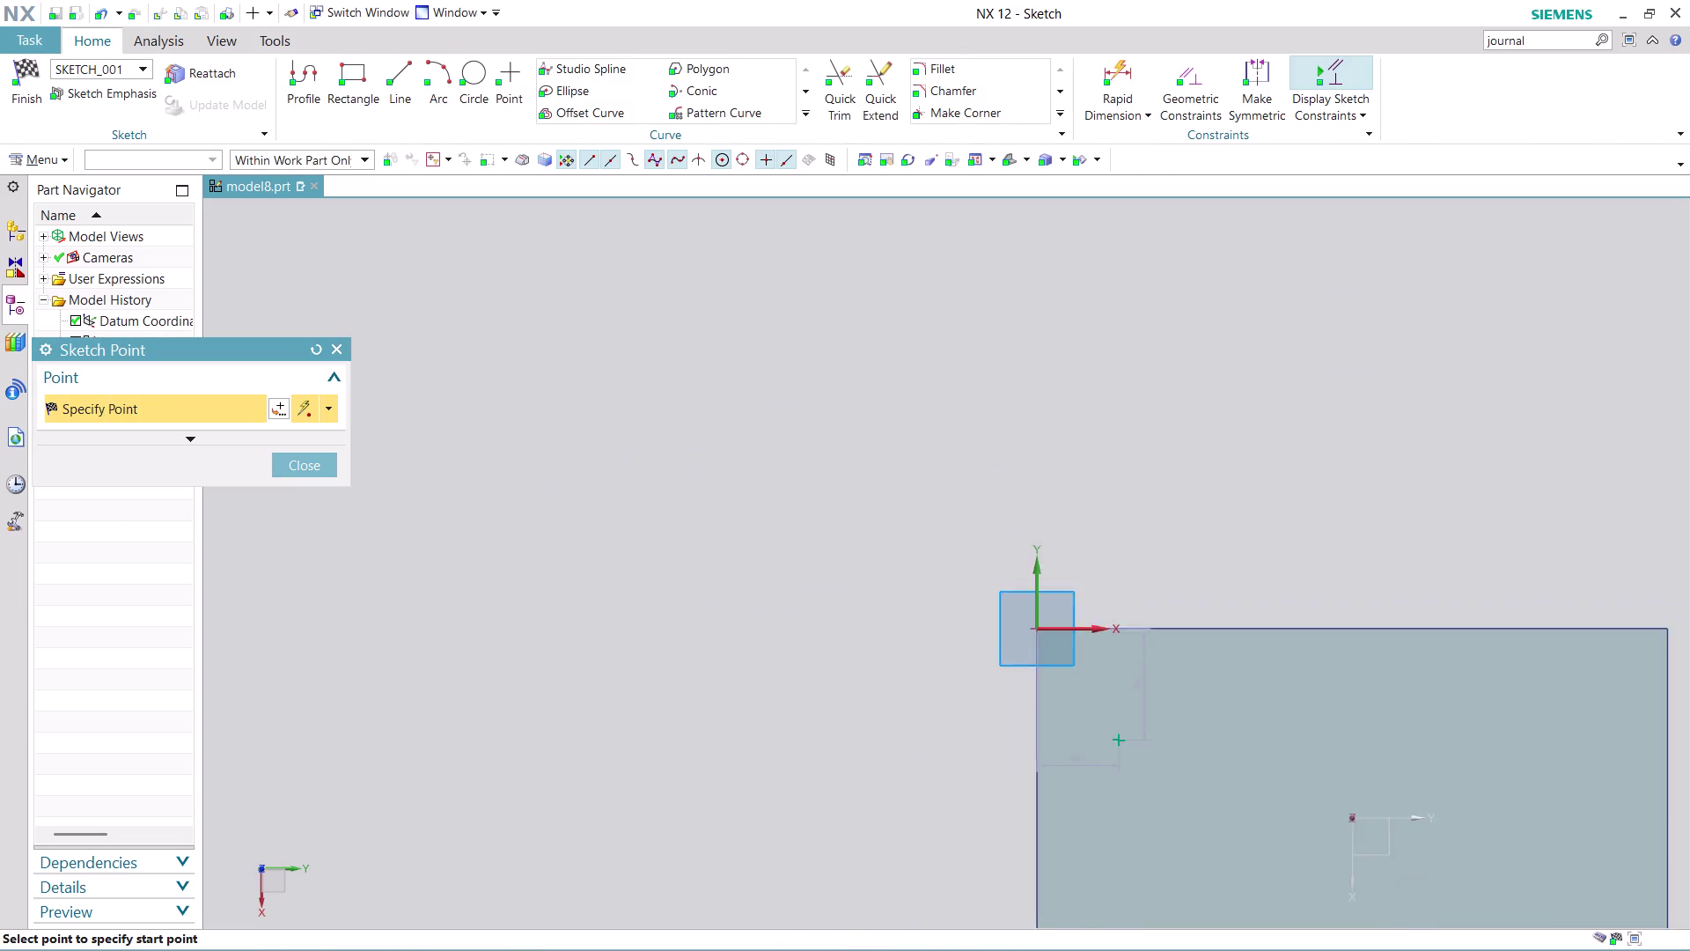
scroll(down, 3)
scroll(down, 3)
scroll(up, 3)
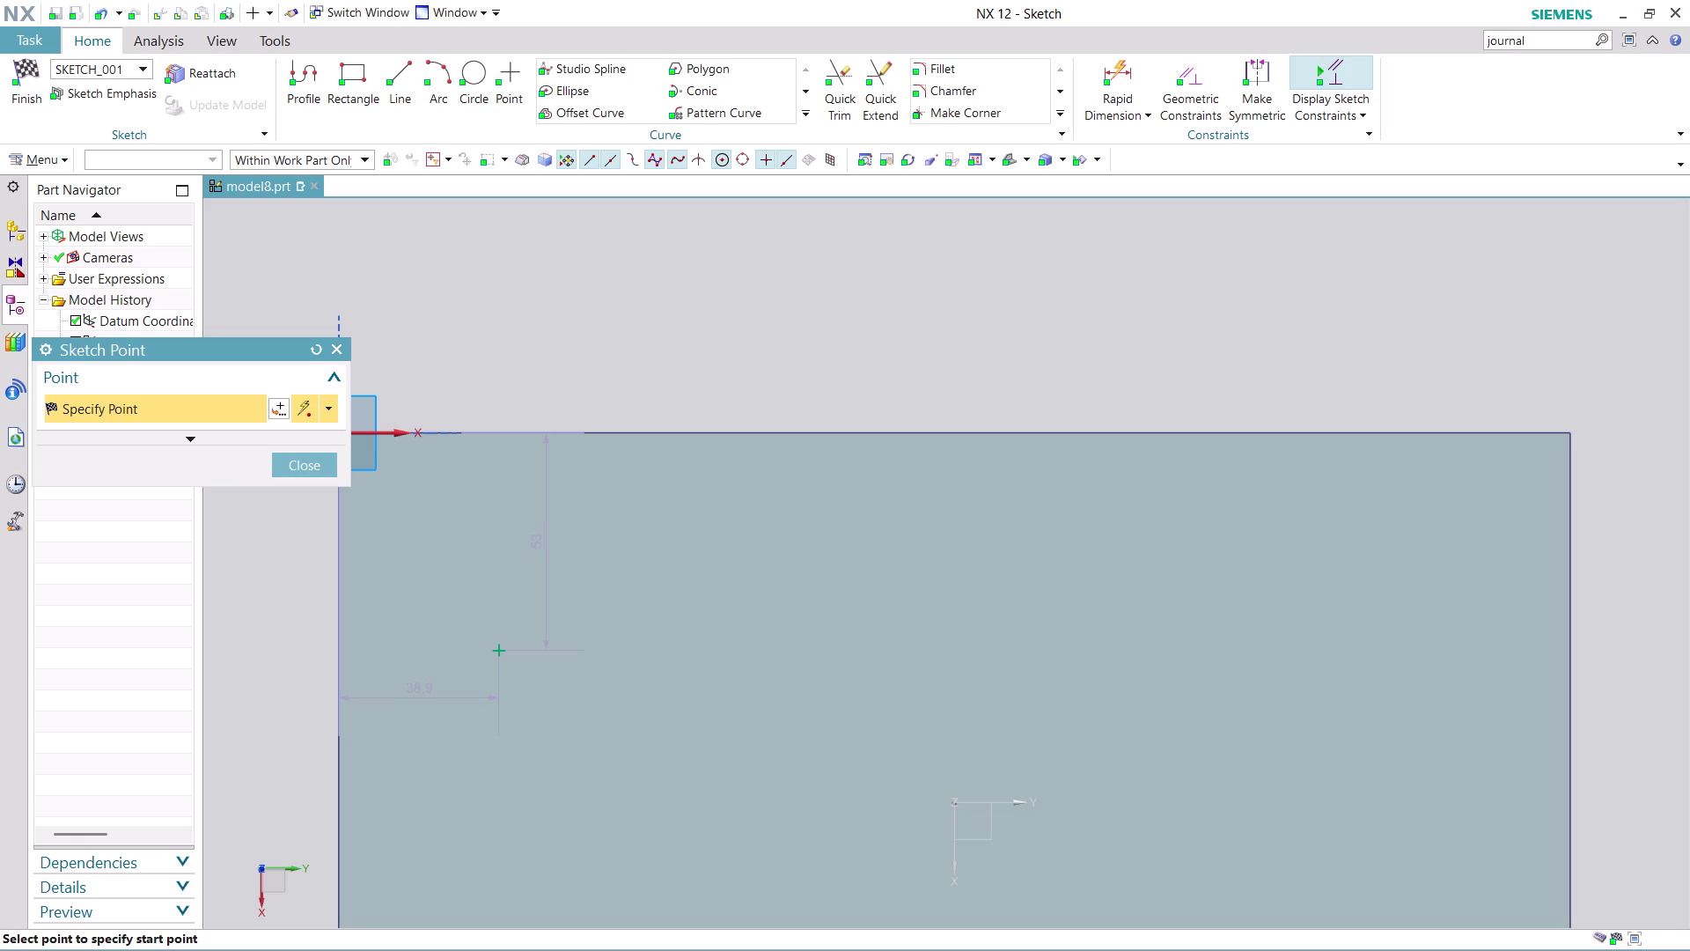
scroll(down, 3)
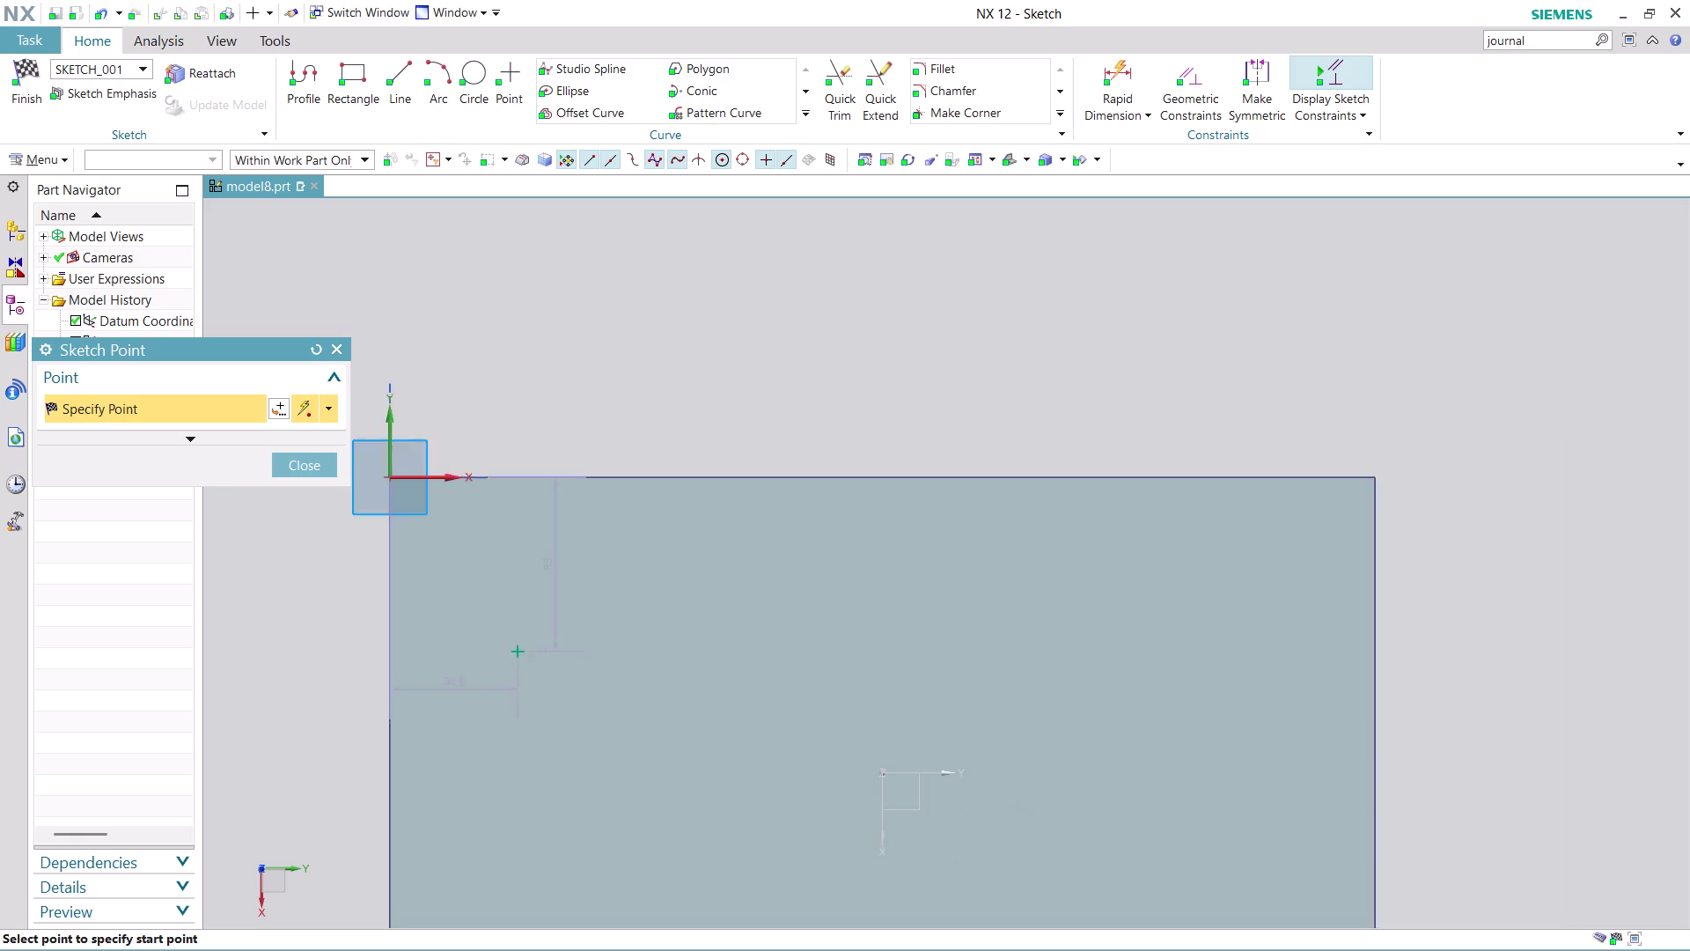
scroll(down, 3)
scroll(down, 3)
scroll(up, 3)
scroll(up, 3)
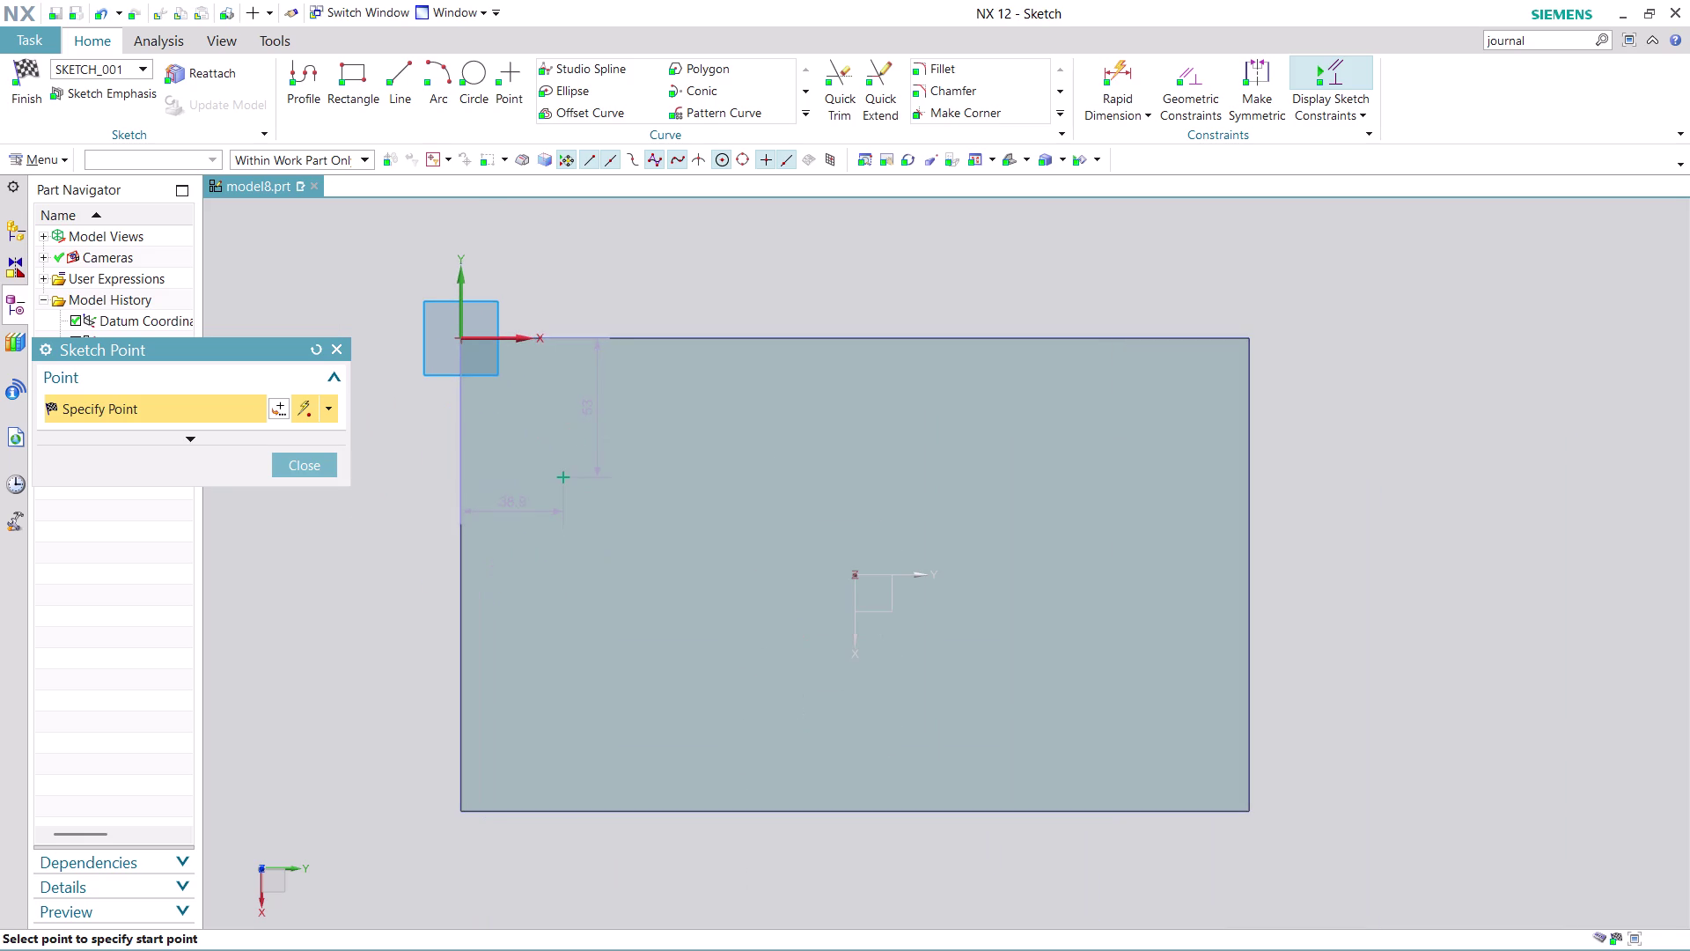
scroll(up, 3)
scroll(down, 3)
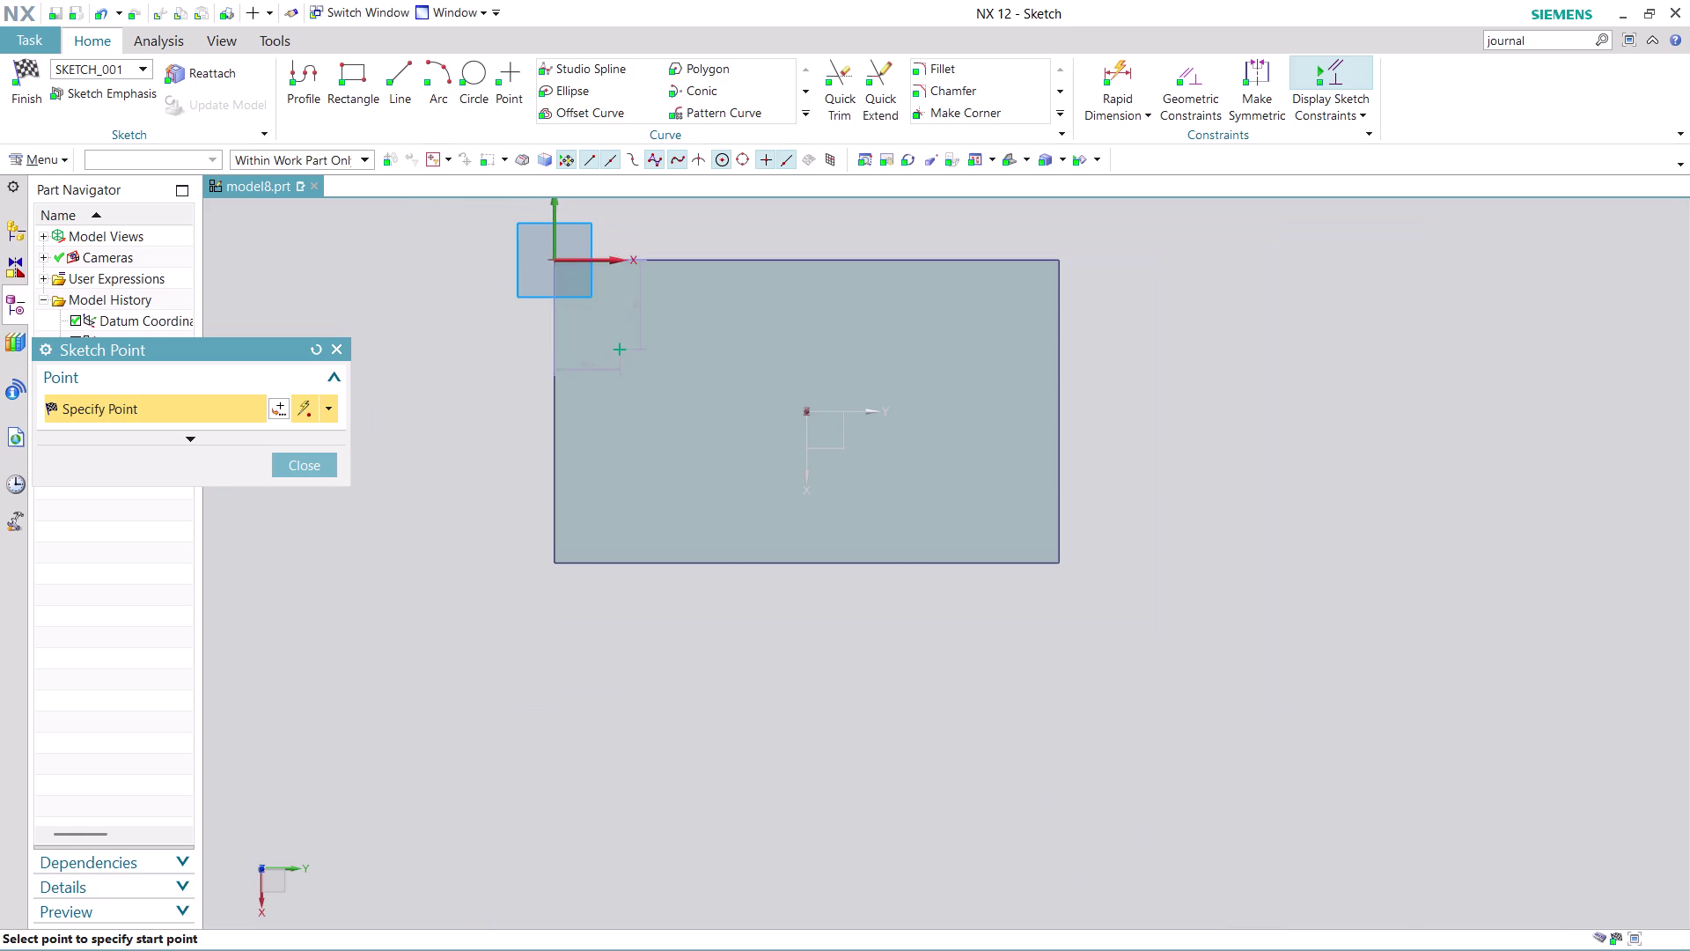
scroll(up, 3)
scroll(up, 3)
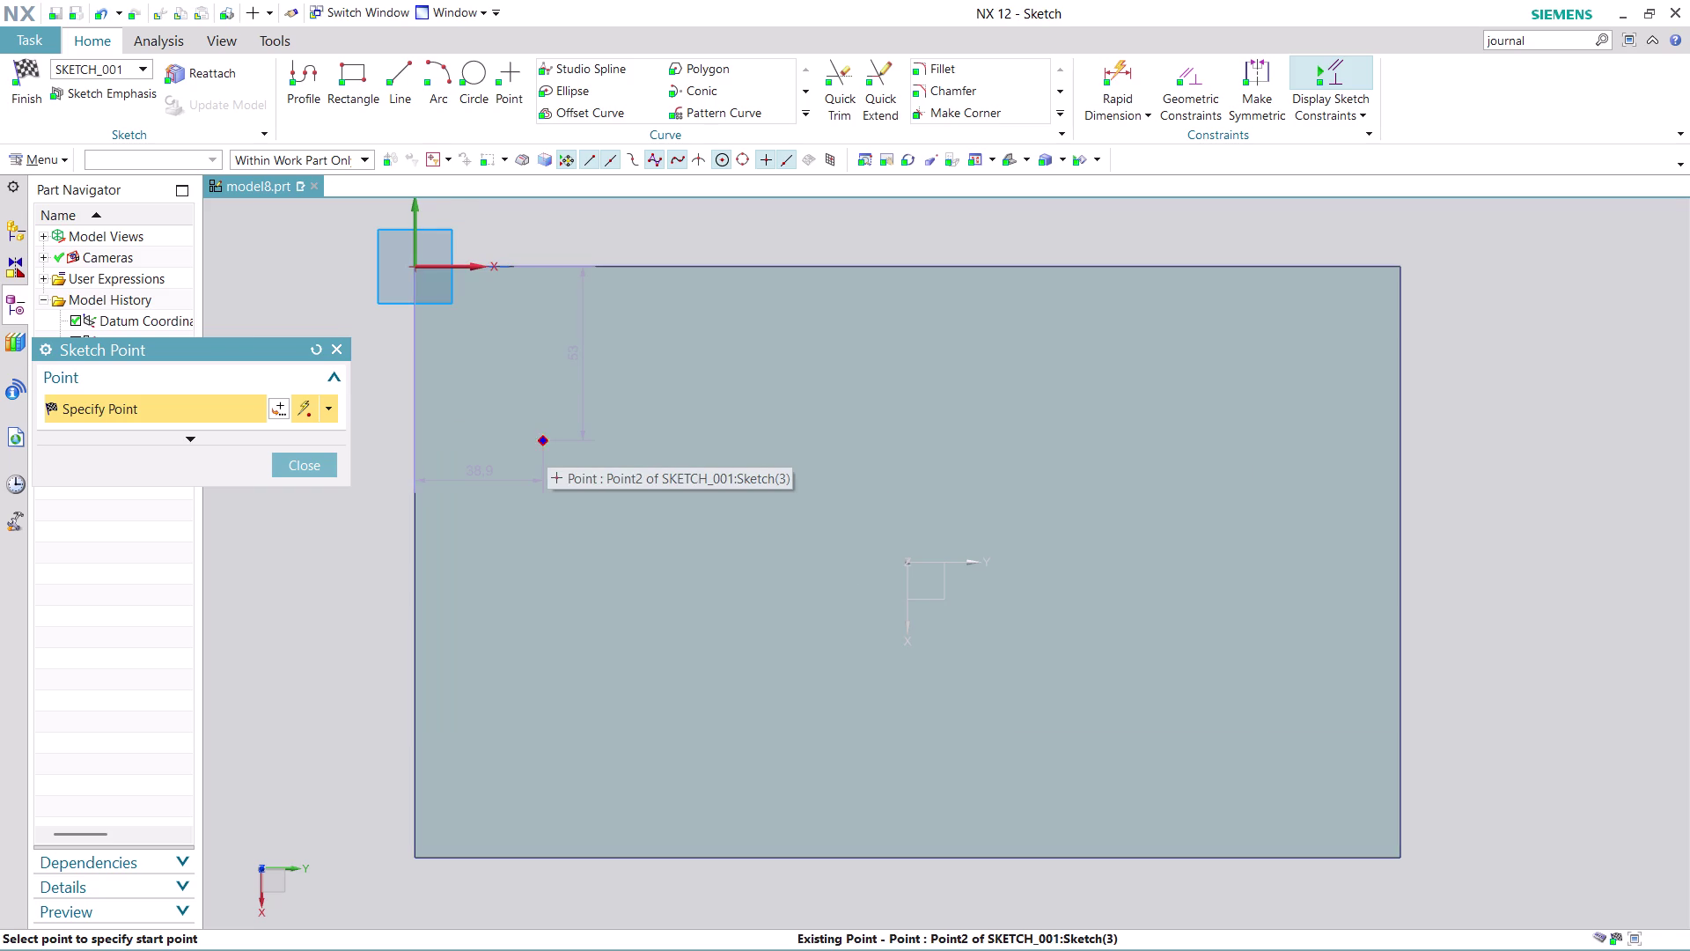
click(322, 464)
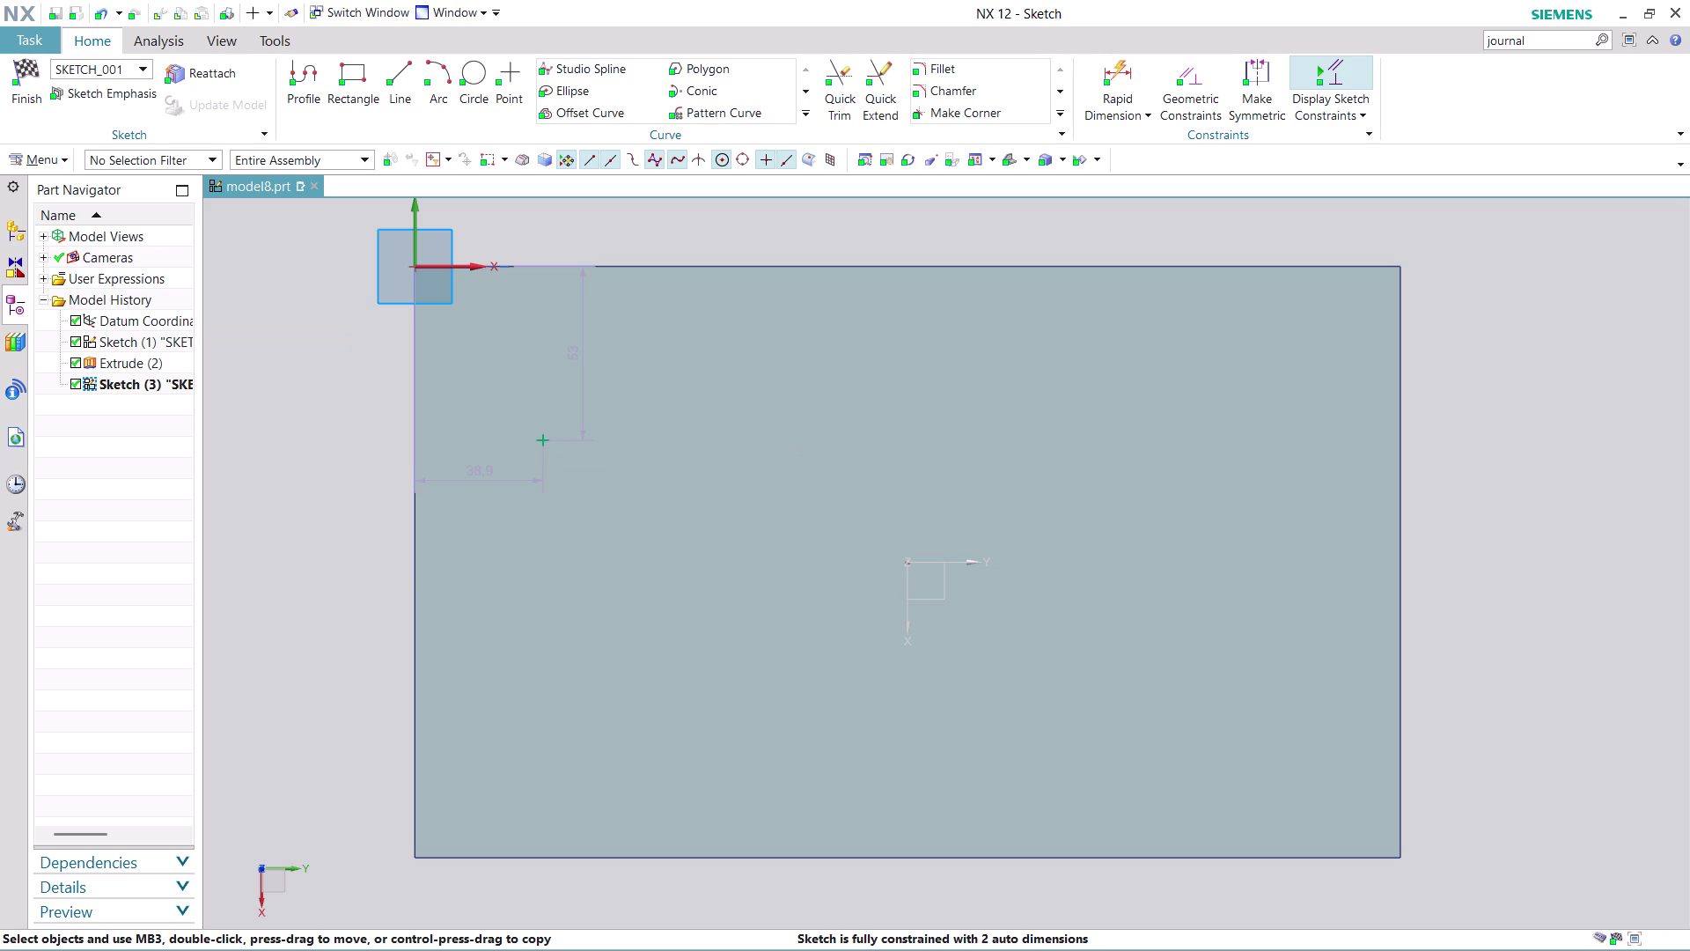
Drag both automatic point dimensions off the plate to outside the rectangle.
drag(573, 349, 303, 365)
drag(490, 476, 504, 197)
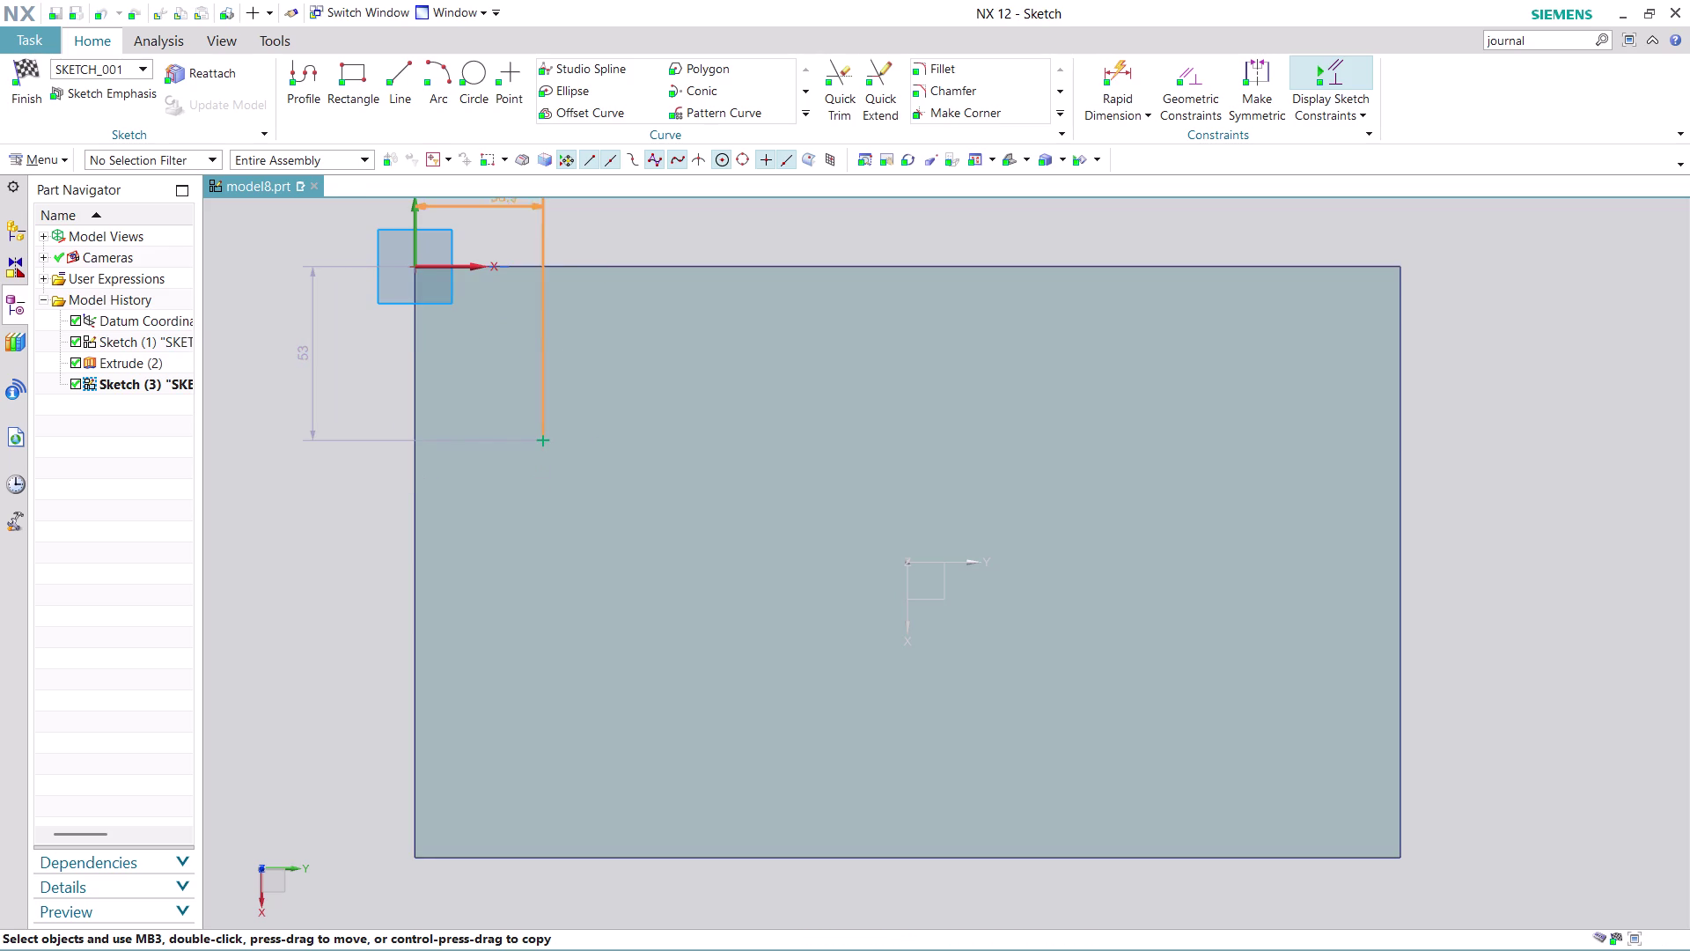
drag(503, 196, 491, 202)
scroll(up, 3)
scroll(down, 3)
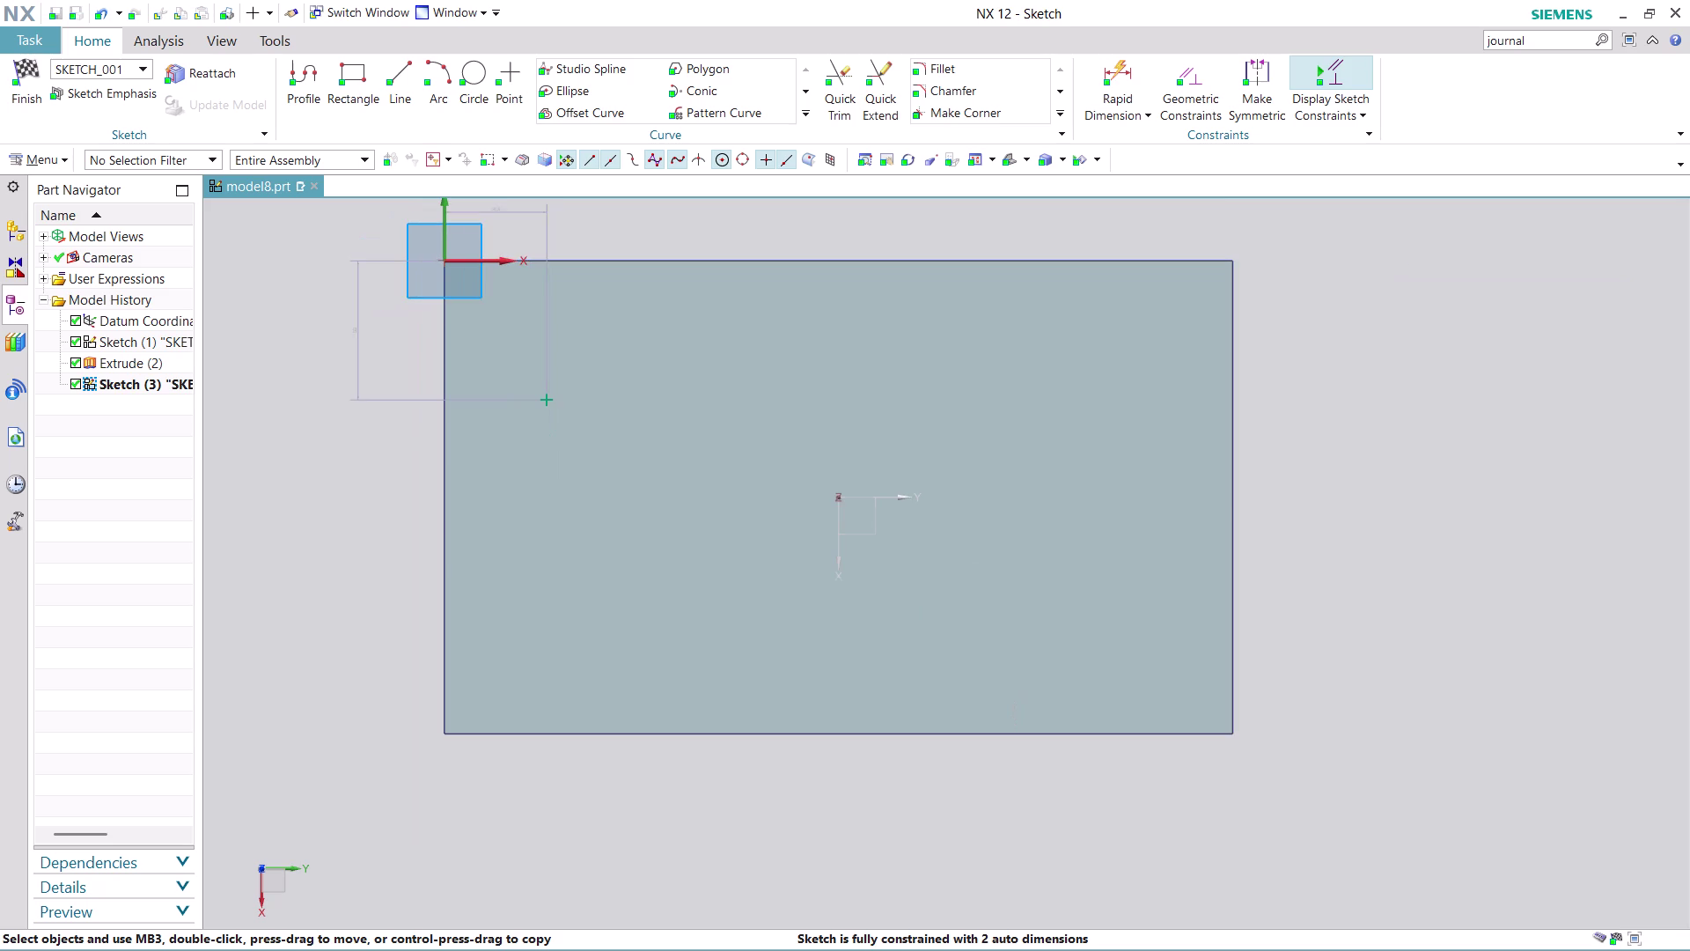
scroll(down, 3)
scroll(down, 3)
scroll(up, 3)
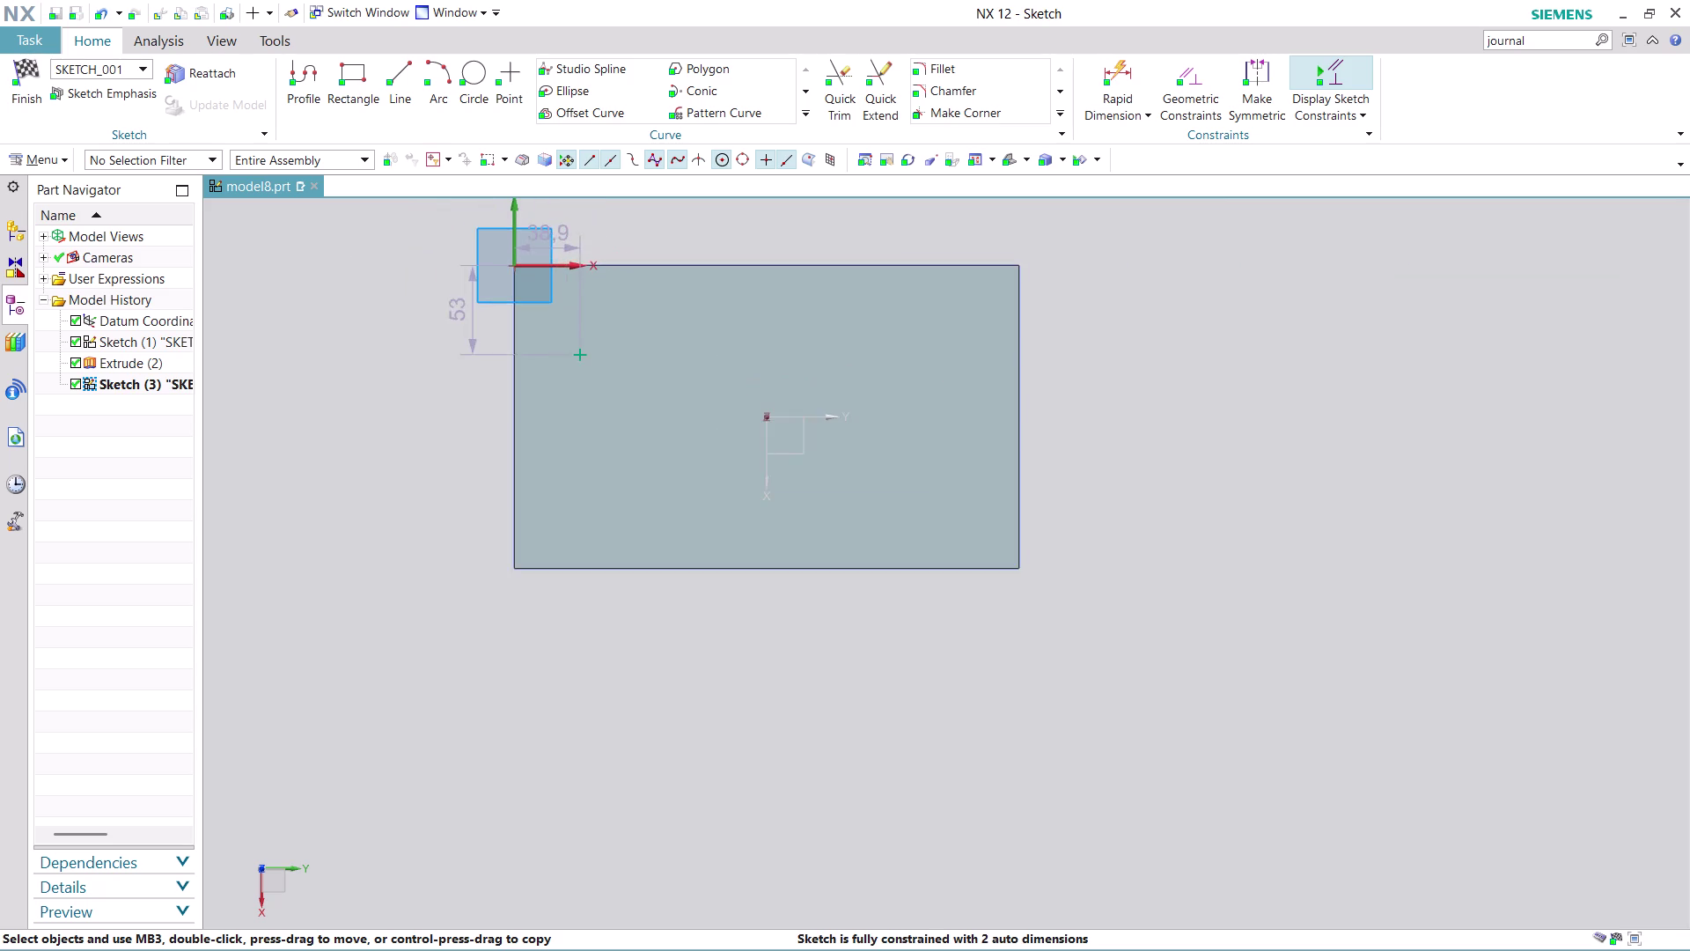
scroll(up, 3)
Set the point's vertical distance to 50 mm (180-130), then edit the horizontal one.
double_click(358, 352)
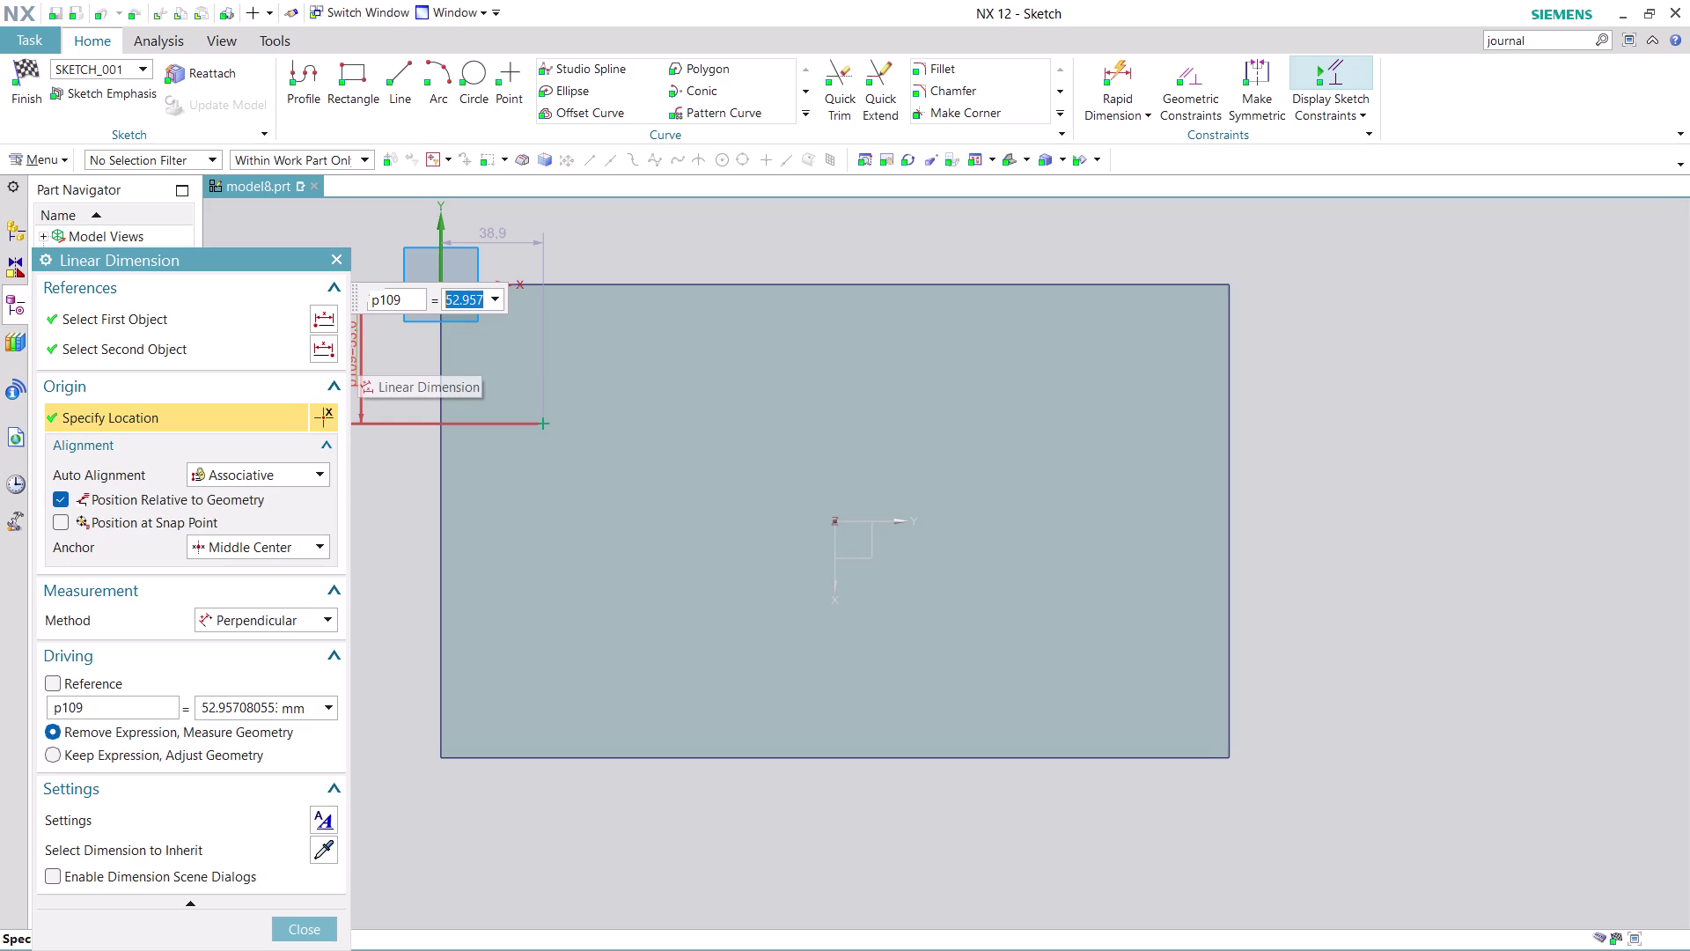
text(180)
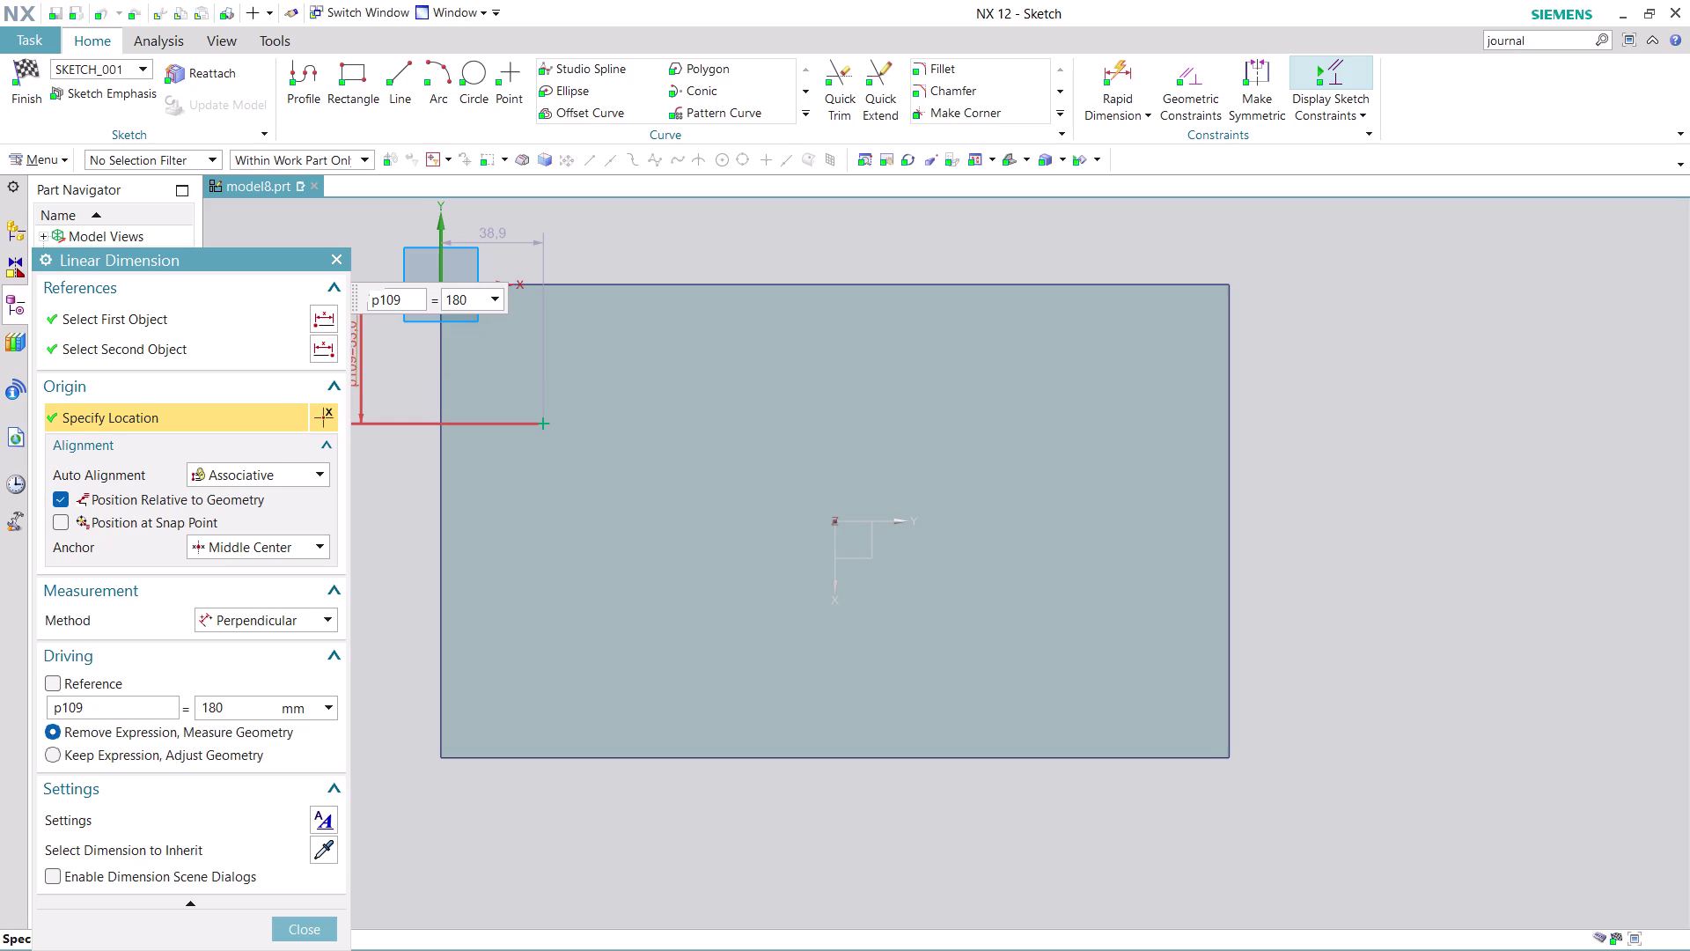
text(-130)
key(Return)
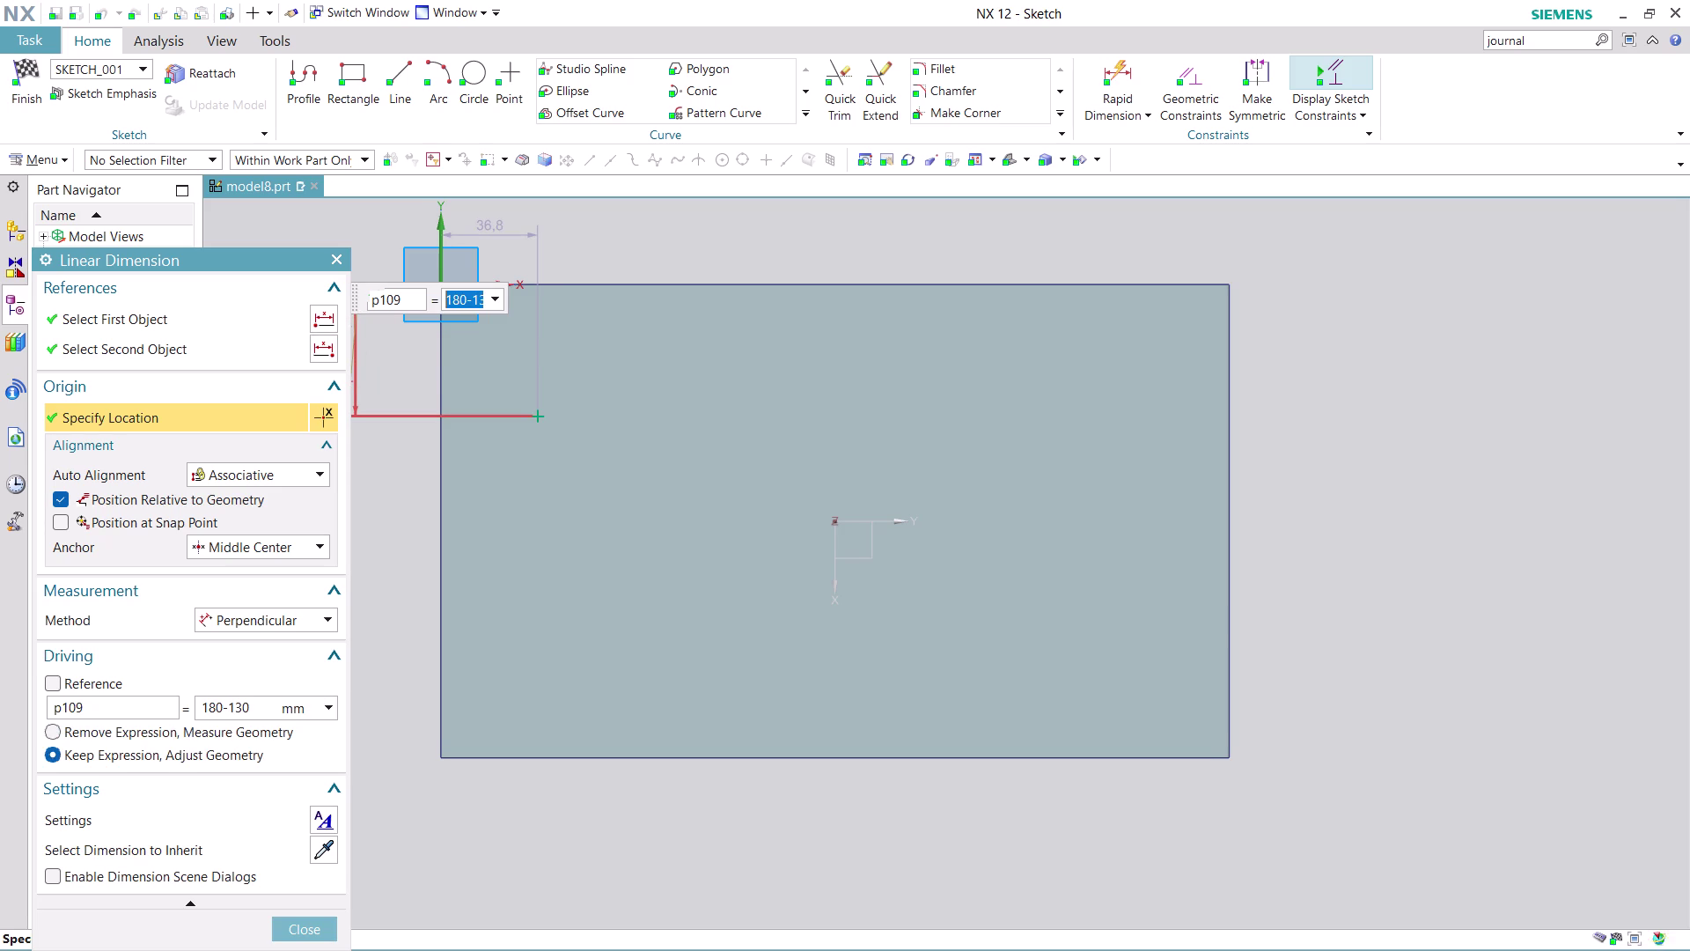
click(317, 927)
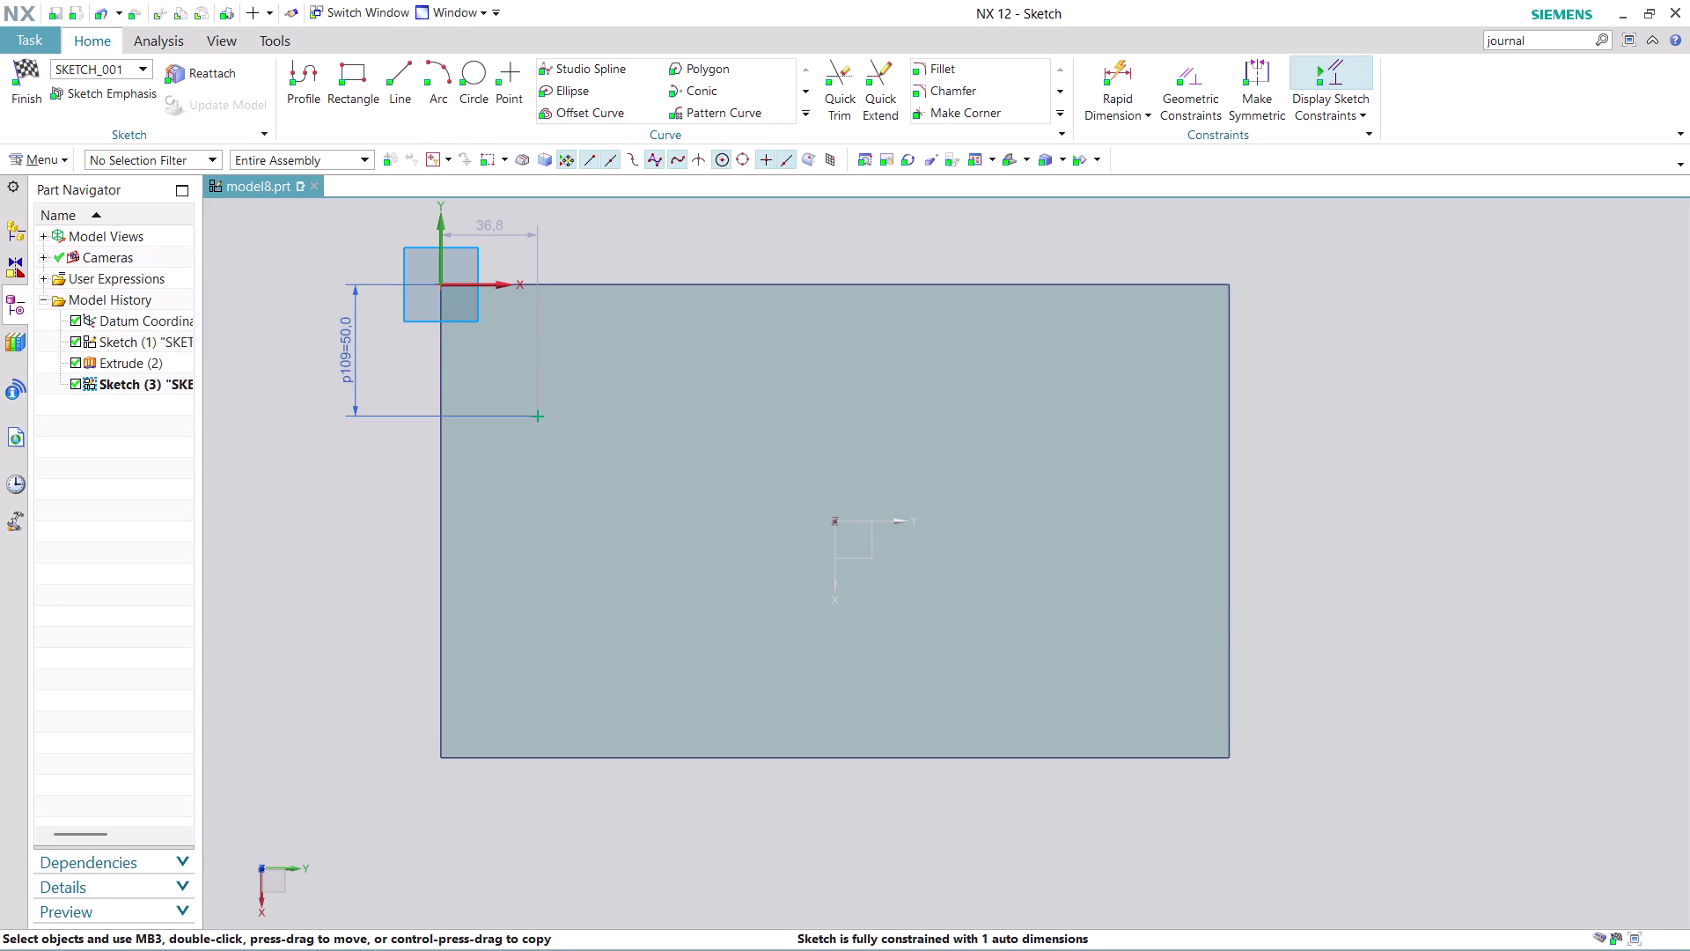
double_click(500, 234)
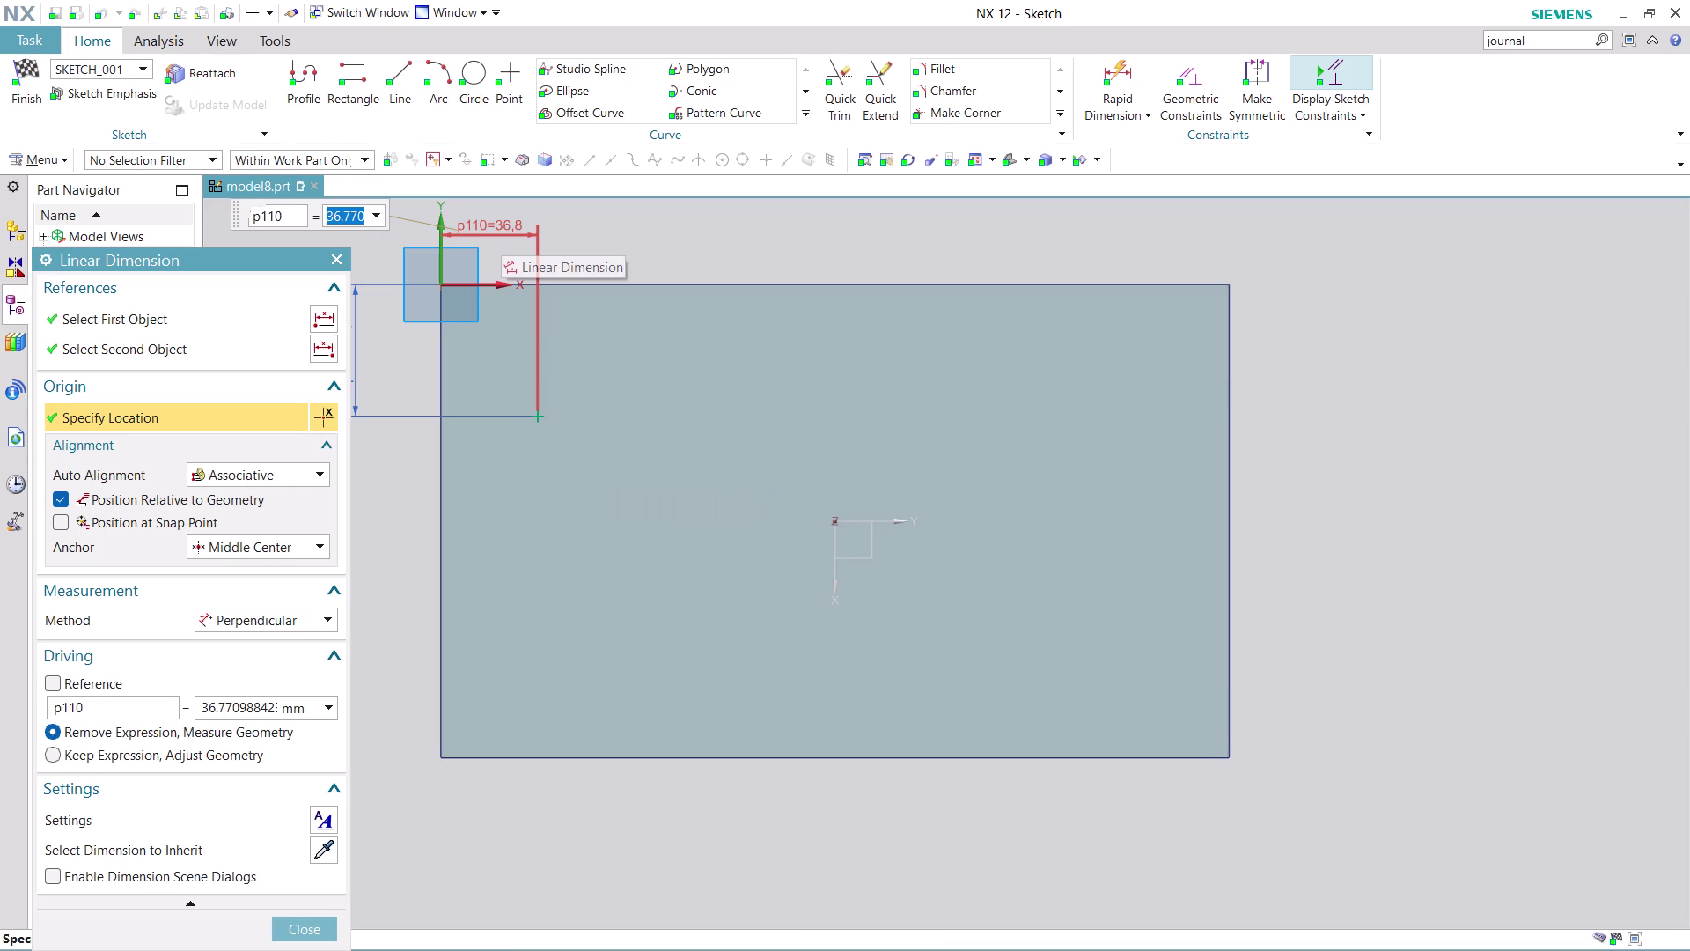
Set the hole point's horizontal dimension to 300-250, giving 50 mm from the left edge.
text(30)
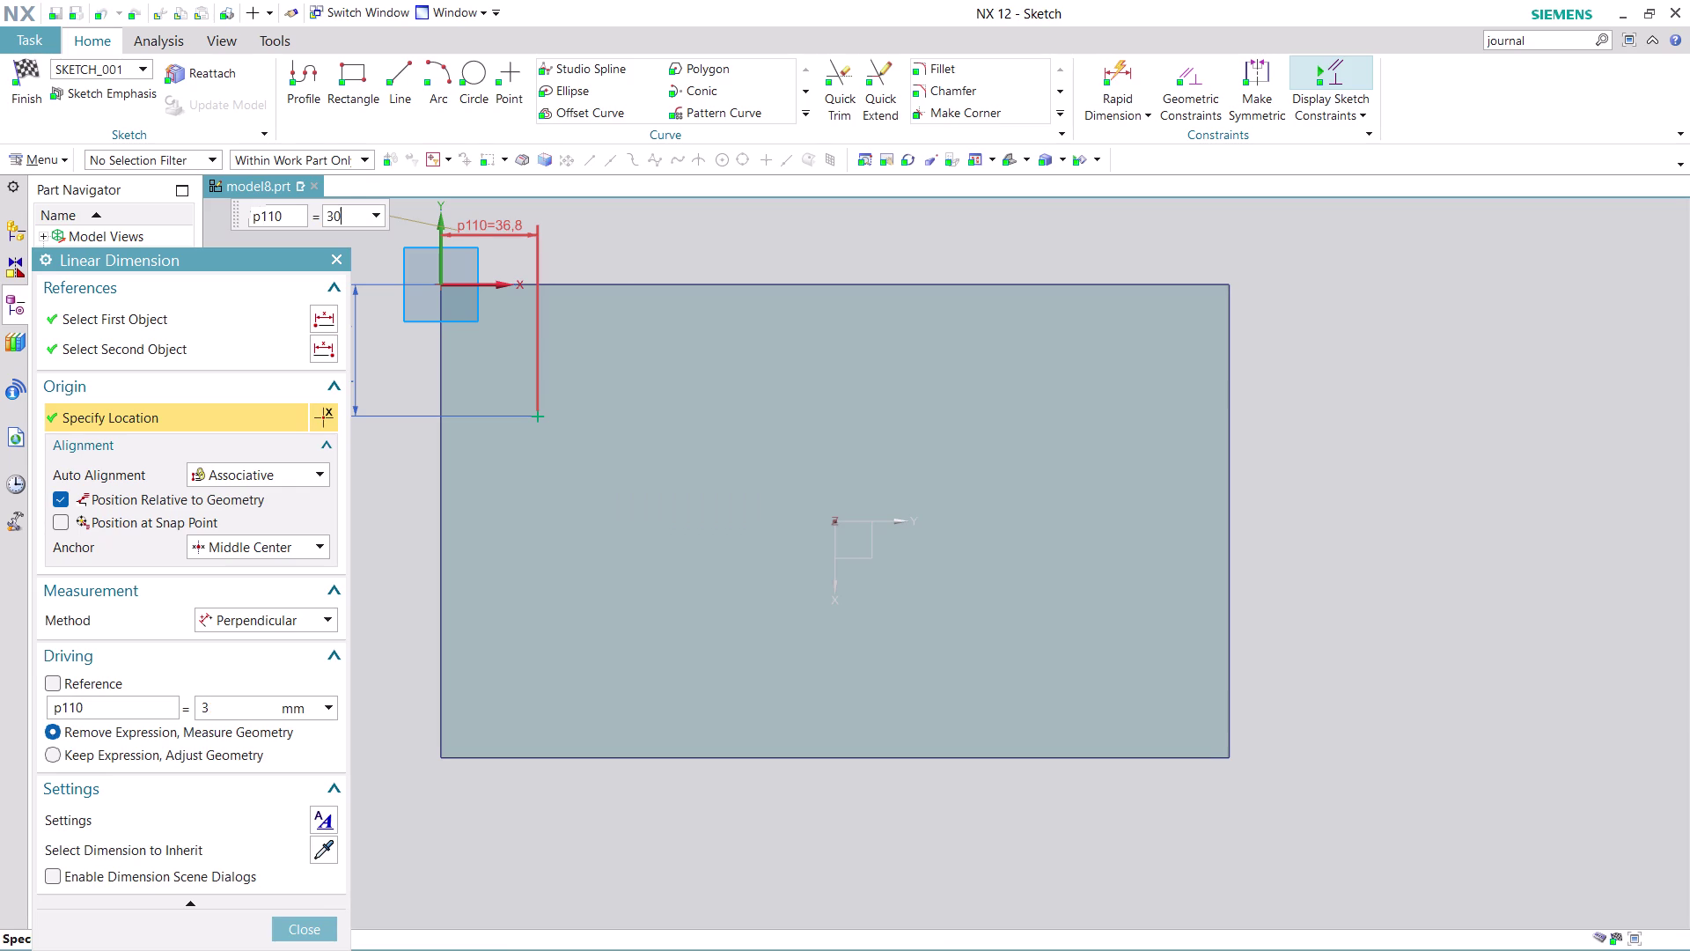
text(0)
text(-250)
key(Return)
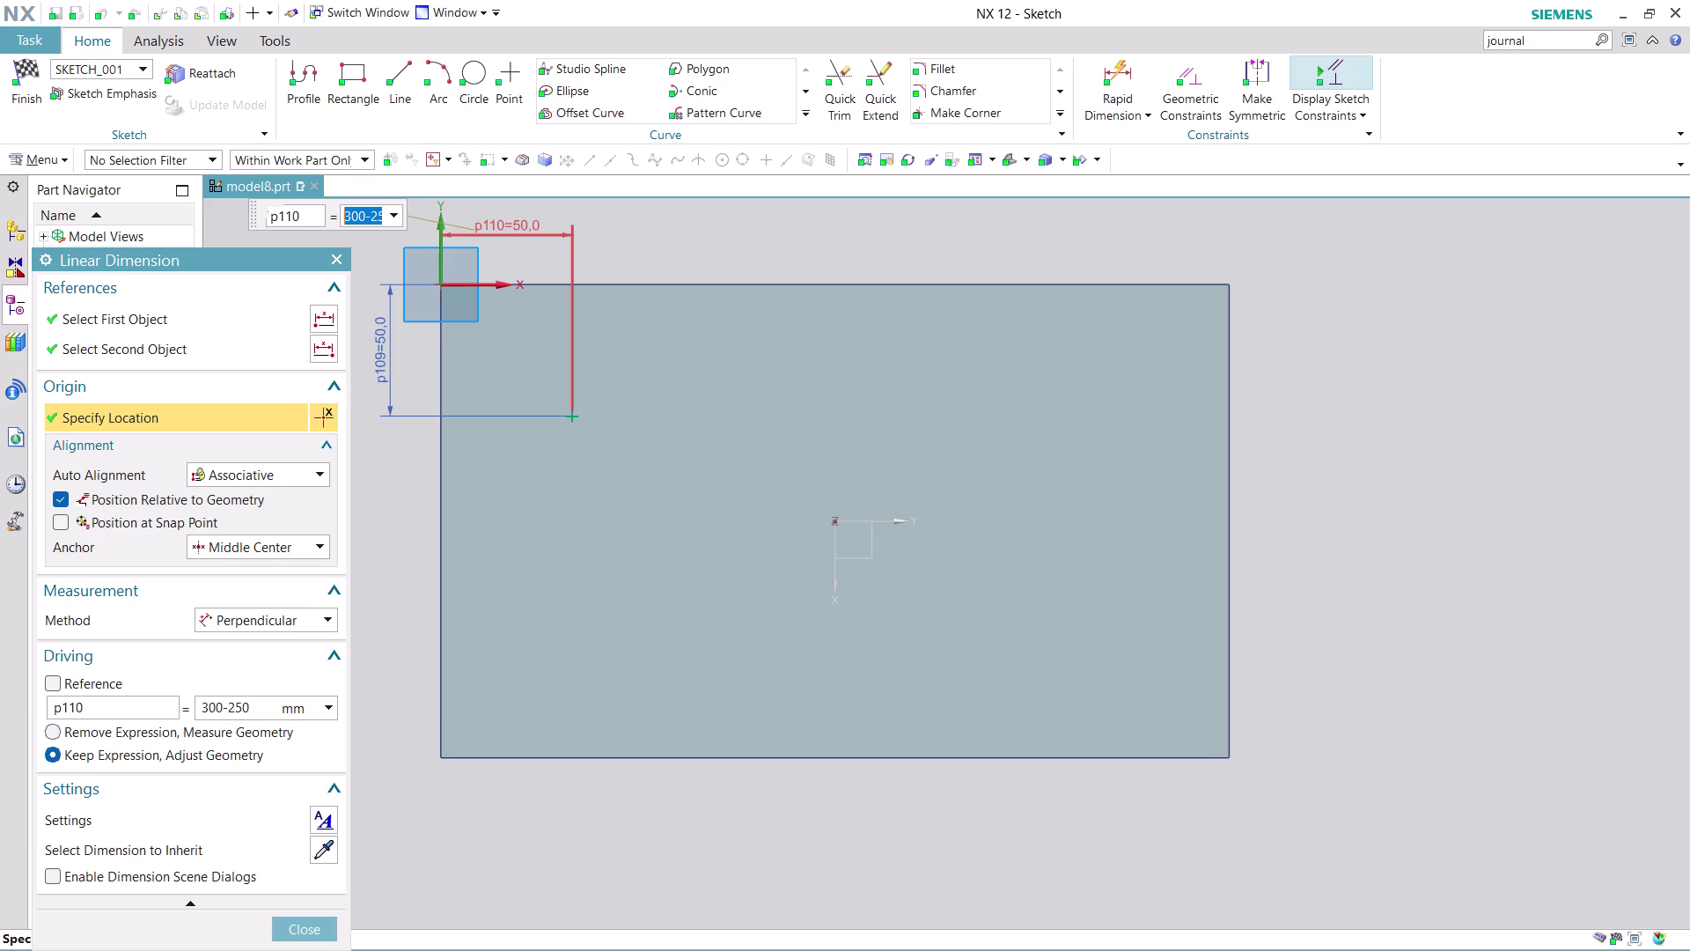